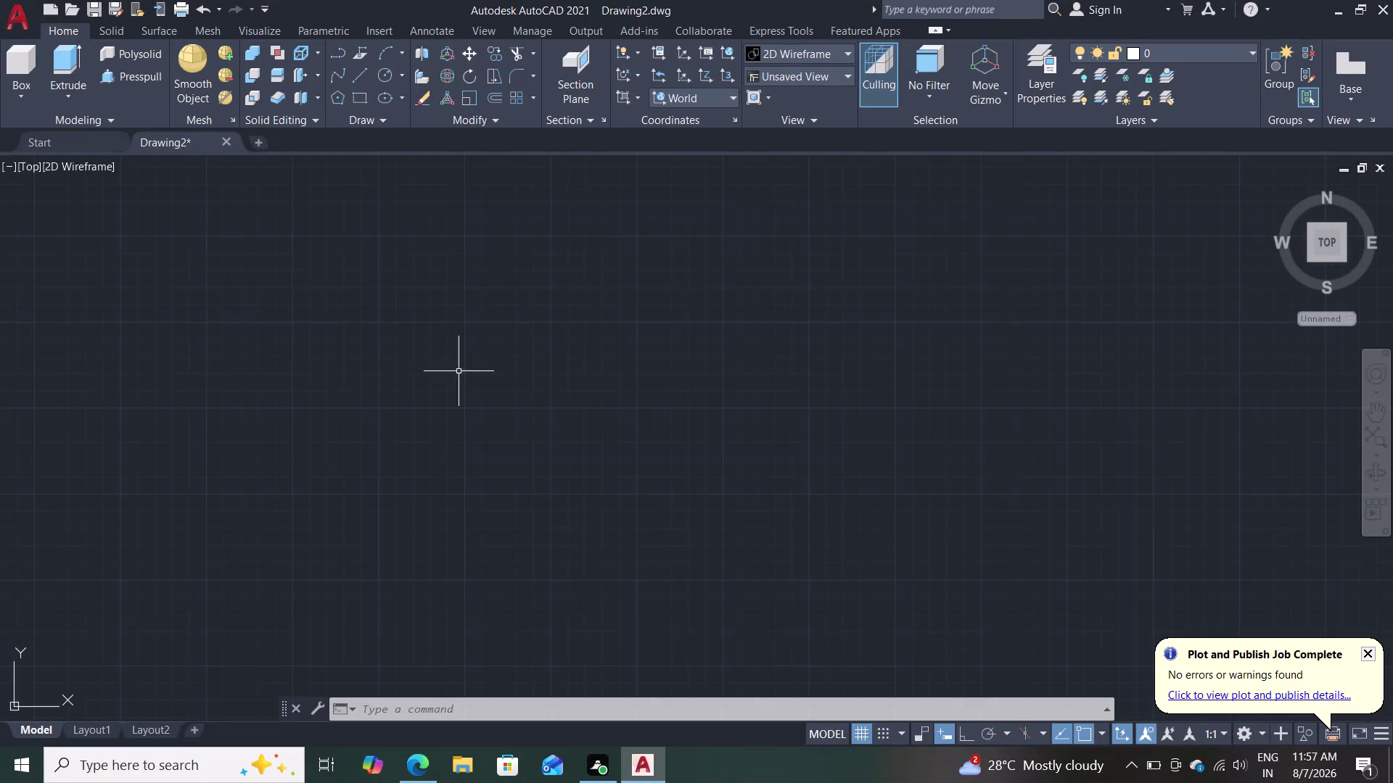
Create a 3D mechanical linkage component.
Set UCSICON so the axes icon stays in the view corner, not at the origin.
scroll(down, 3)
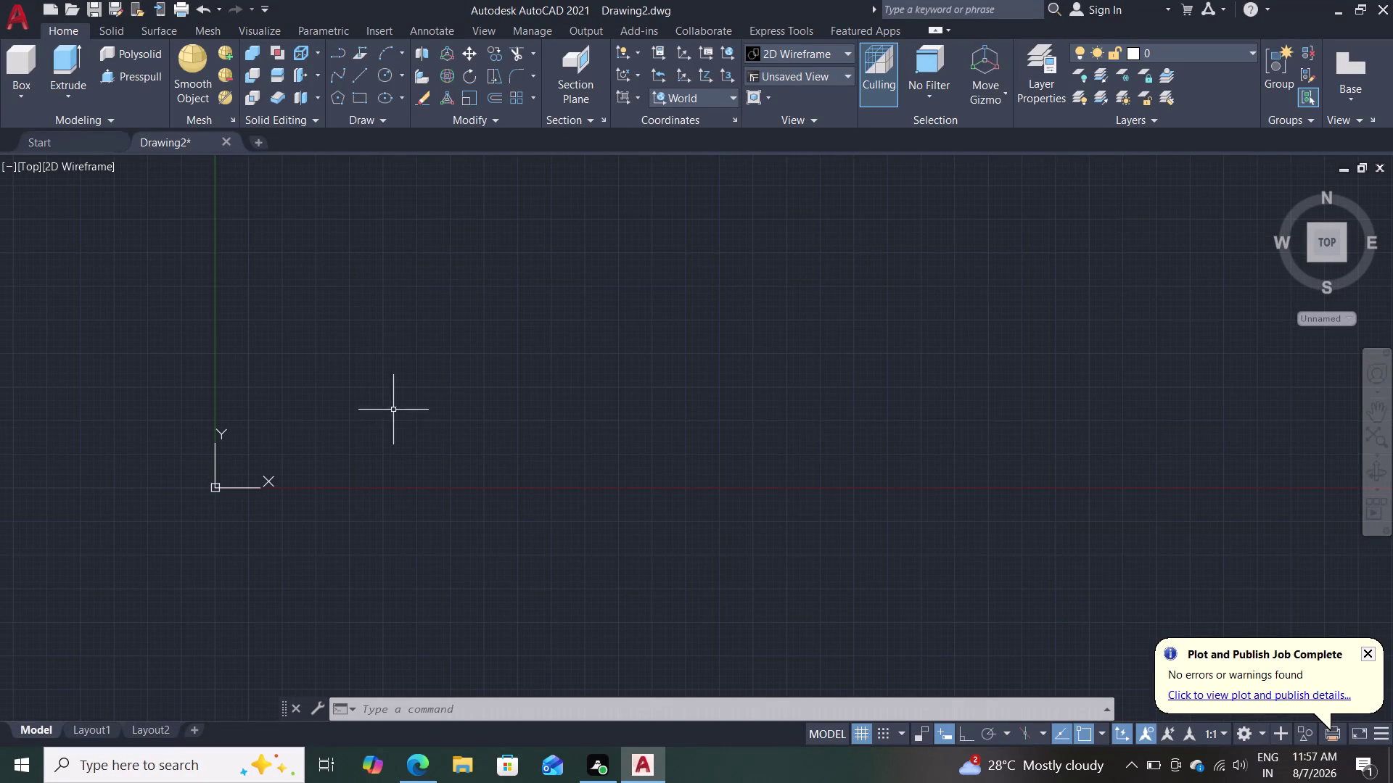
middle_drag(413, 386, 422, 427)
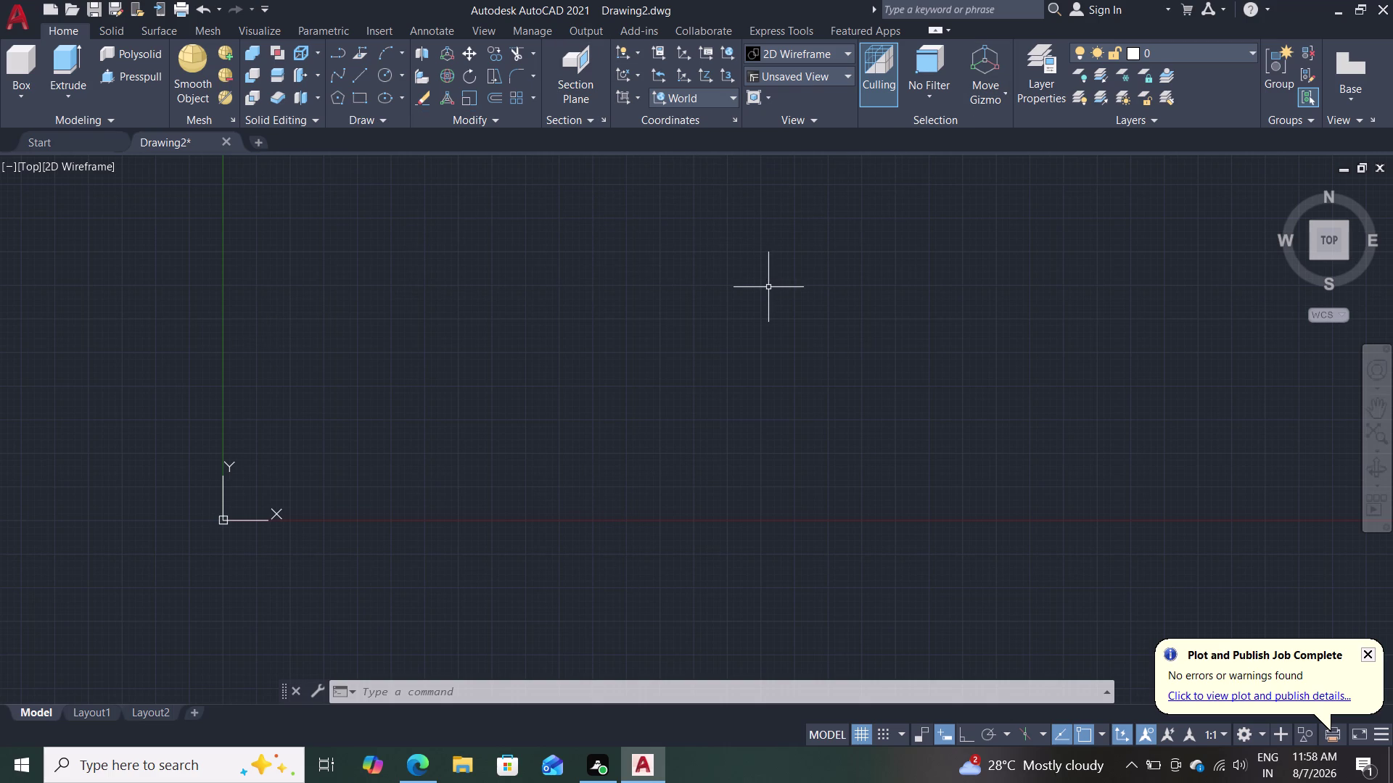
text(ucs)
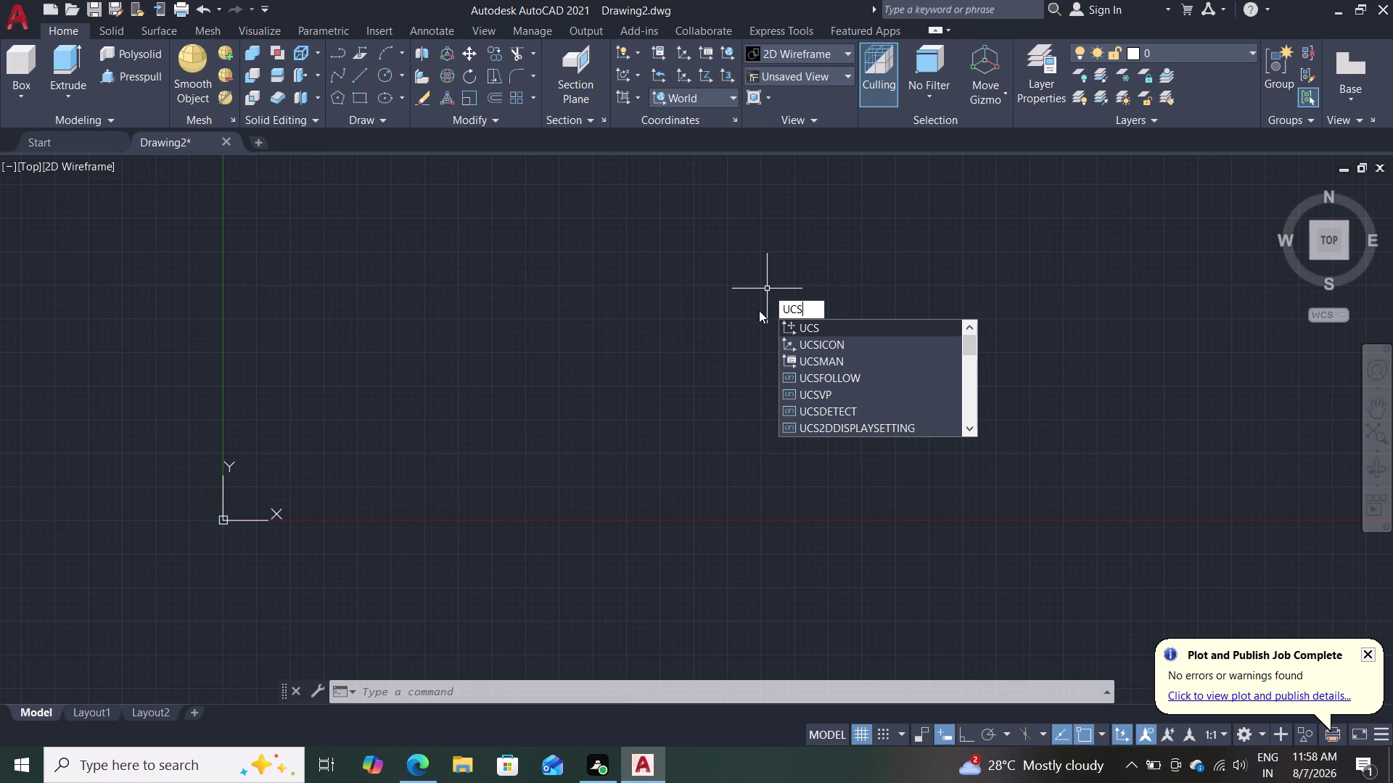
click(792, 350)
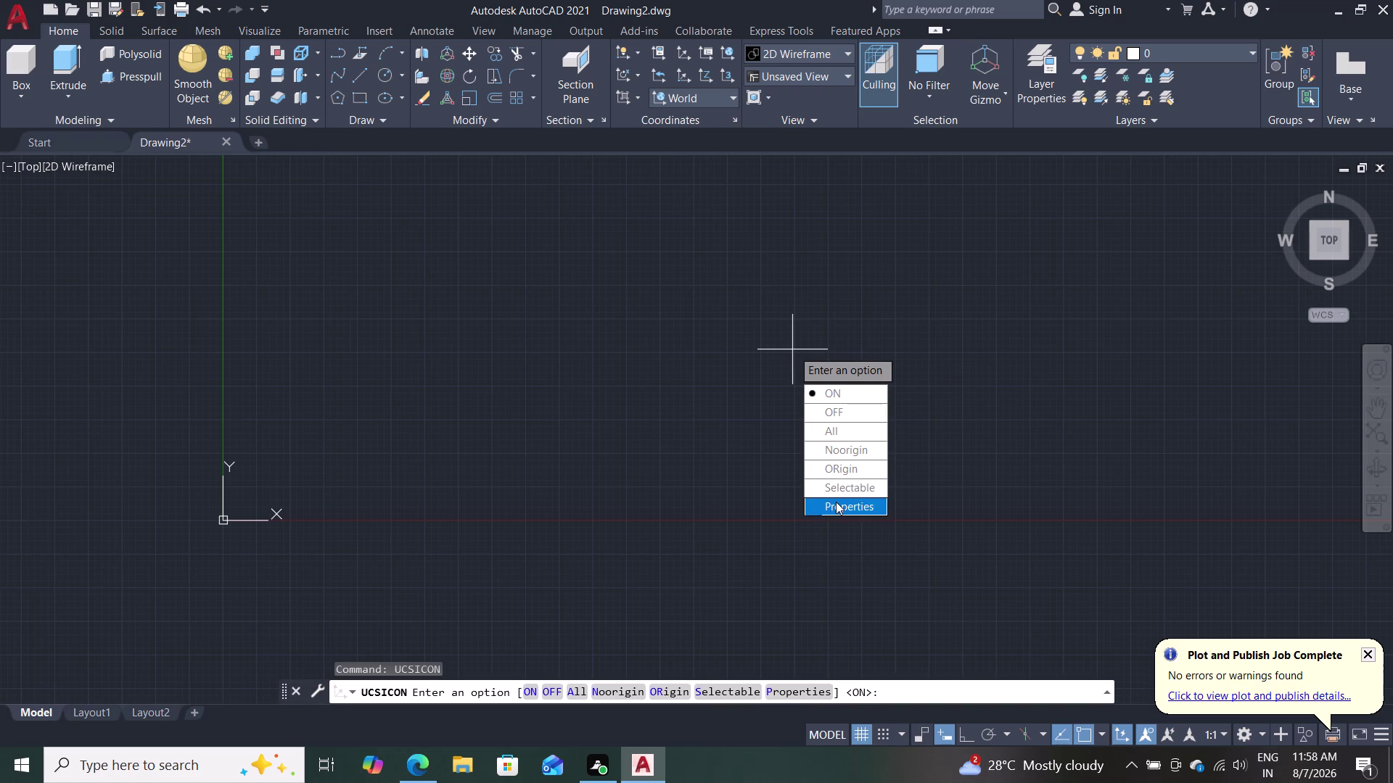
drag(863, 444, 794, 350)
scroll(down, 3)
scroll(up, 3)
Pan and zoom the empty drawing to check that the icon stays in the corner.
middle_drag(706, 324, 607, 383)
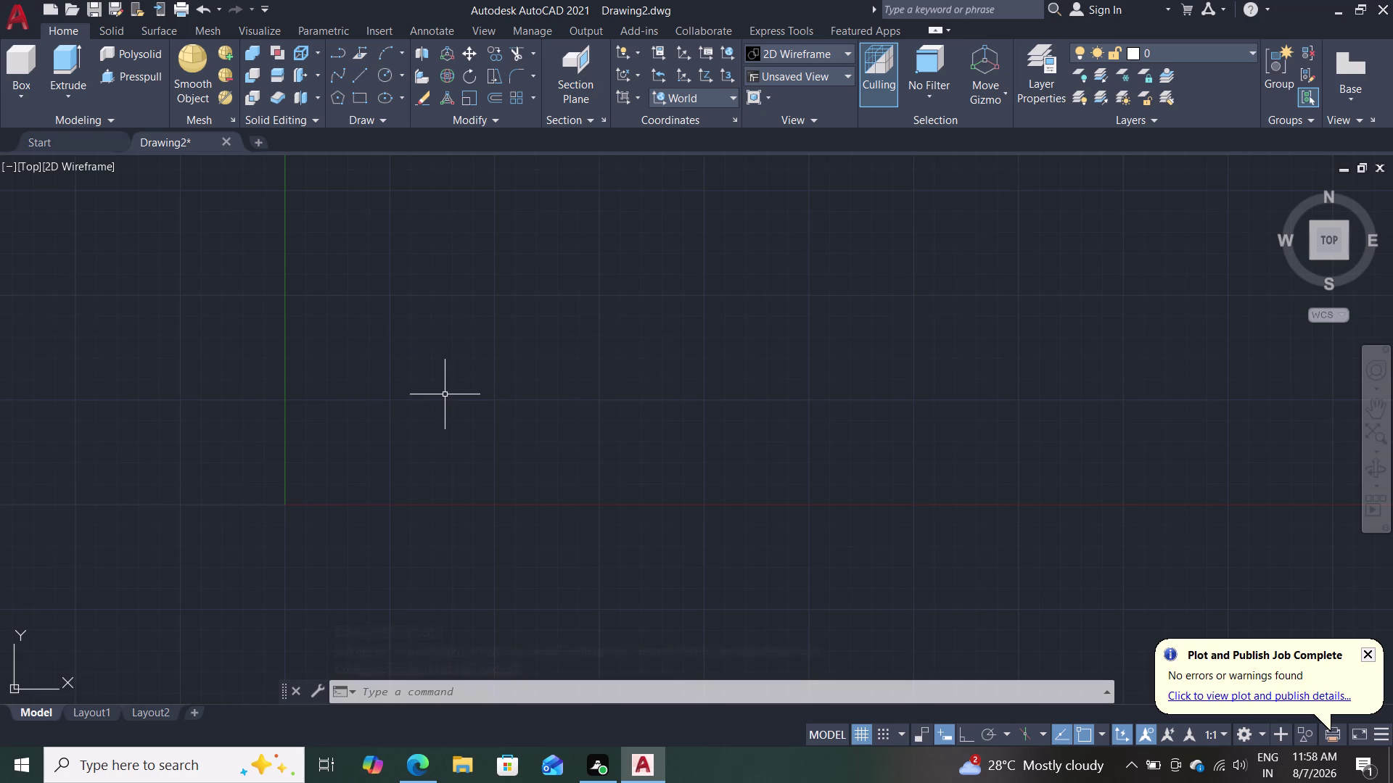
scroll(down, 3)
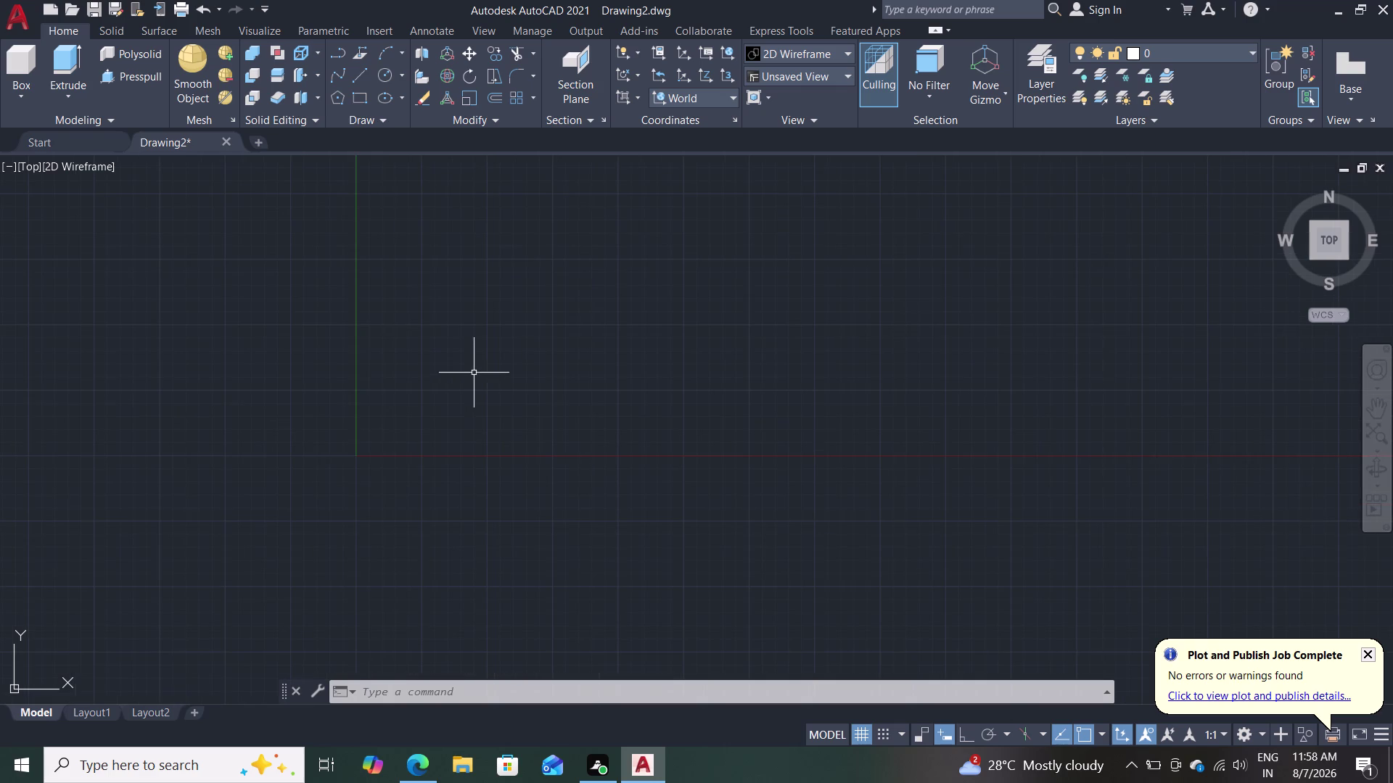
scroll(down, 3)
scroll(up, 3)
scroll(up, 3)
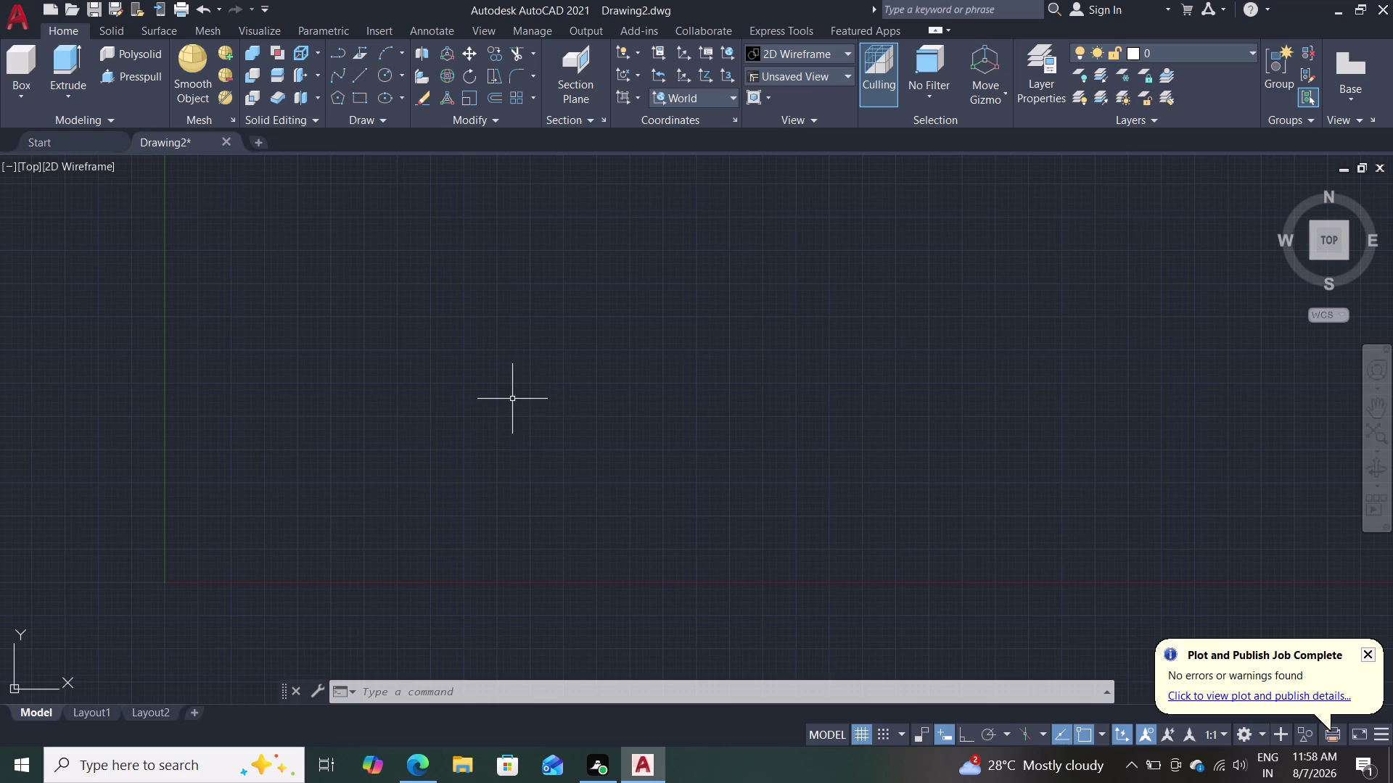
Draw a radius-30 circle centred at the picked point in the drawing.
key(c)
key(Return)
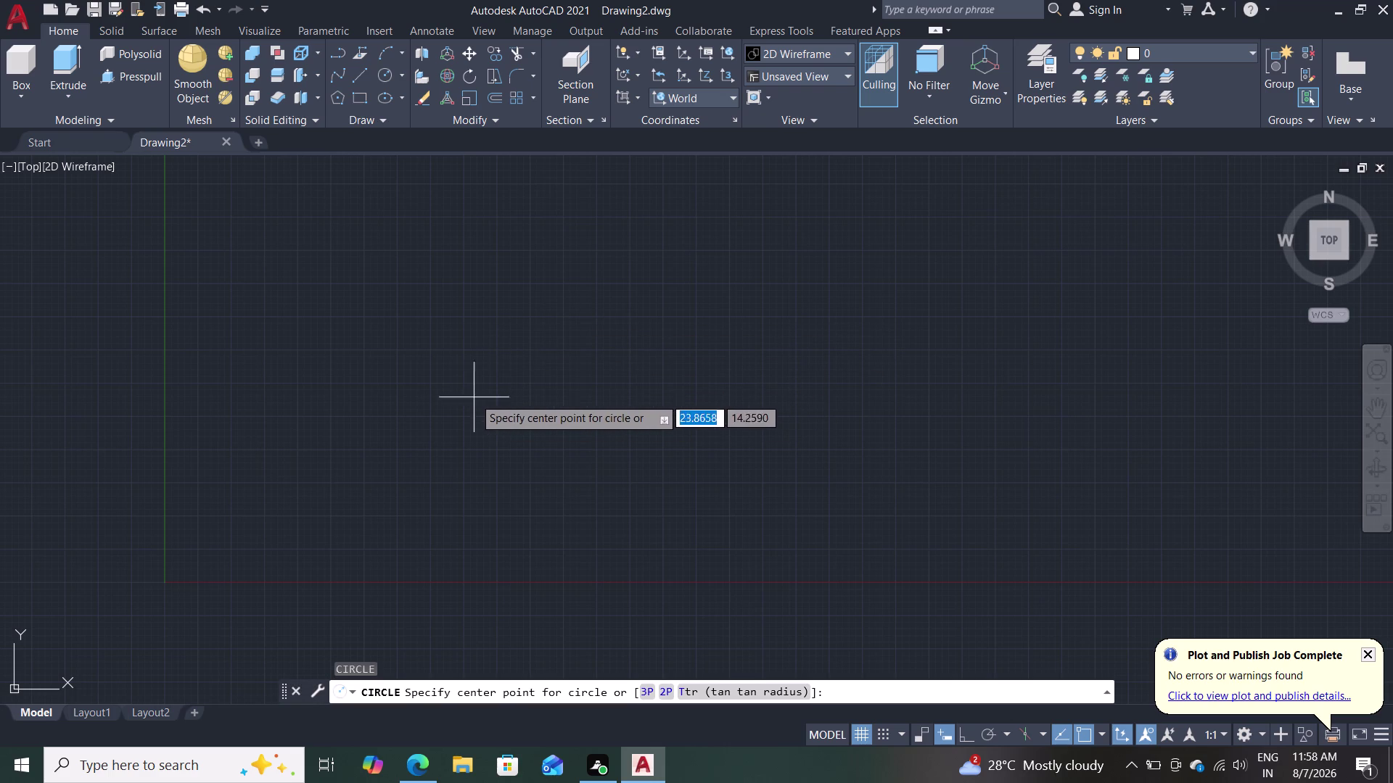
click(493, 424)
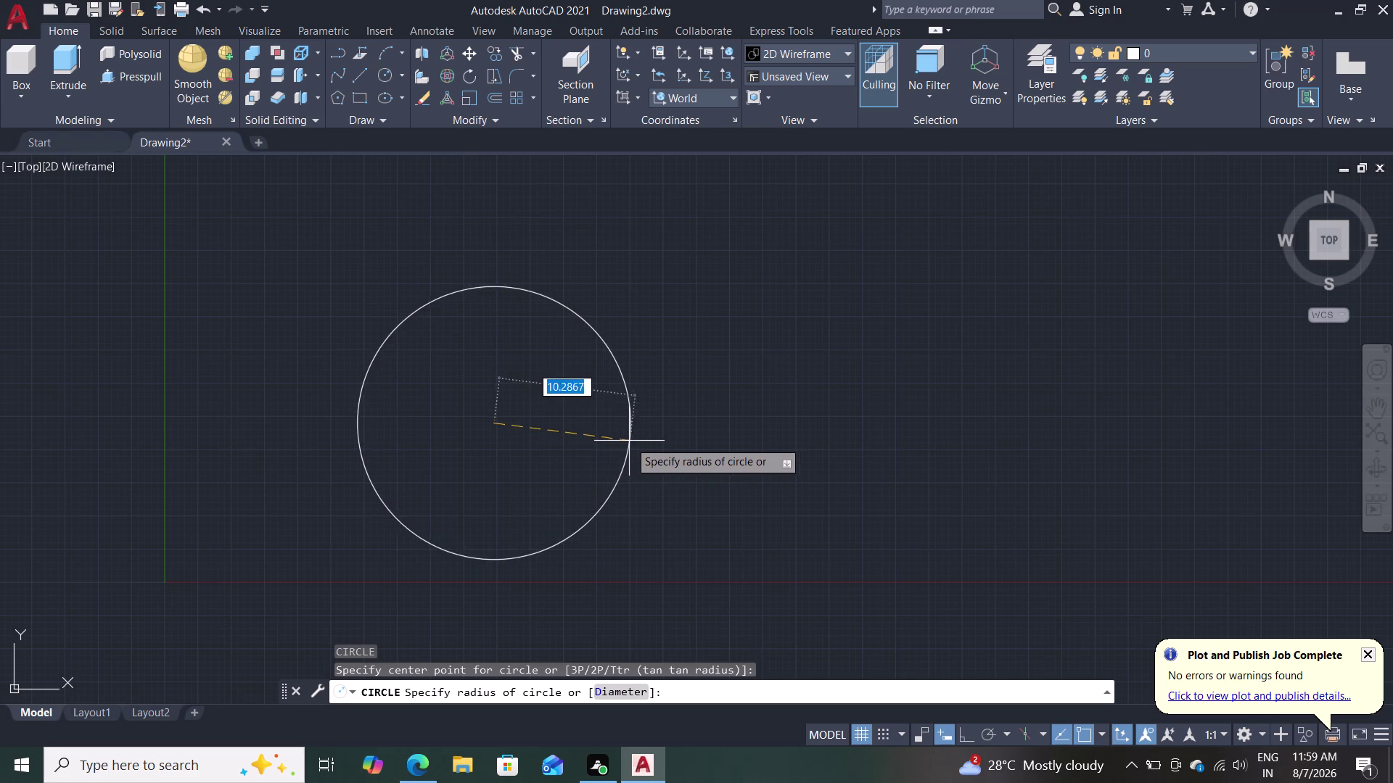
key(3)
key(0)
key(Return)
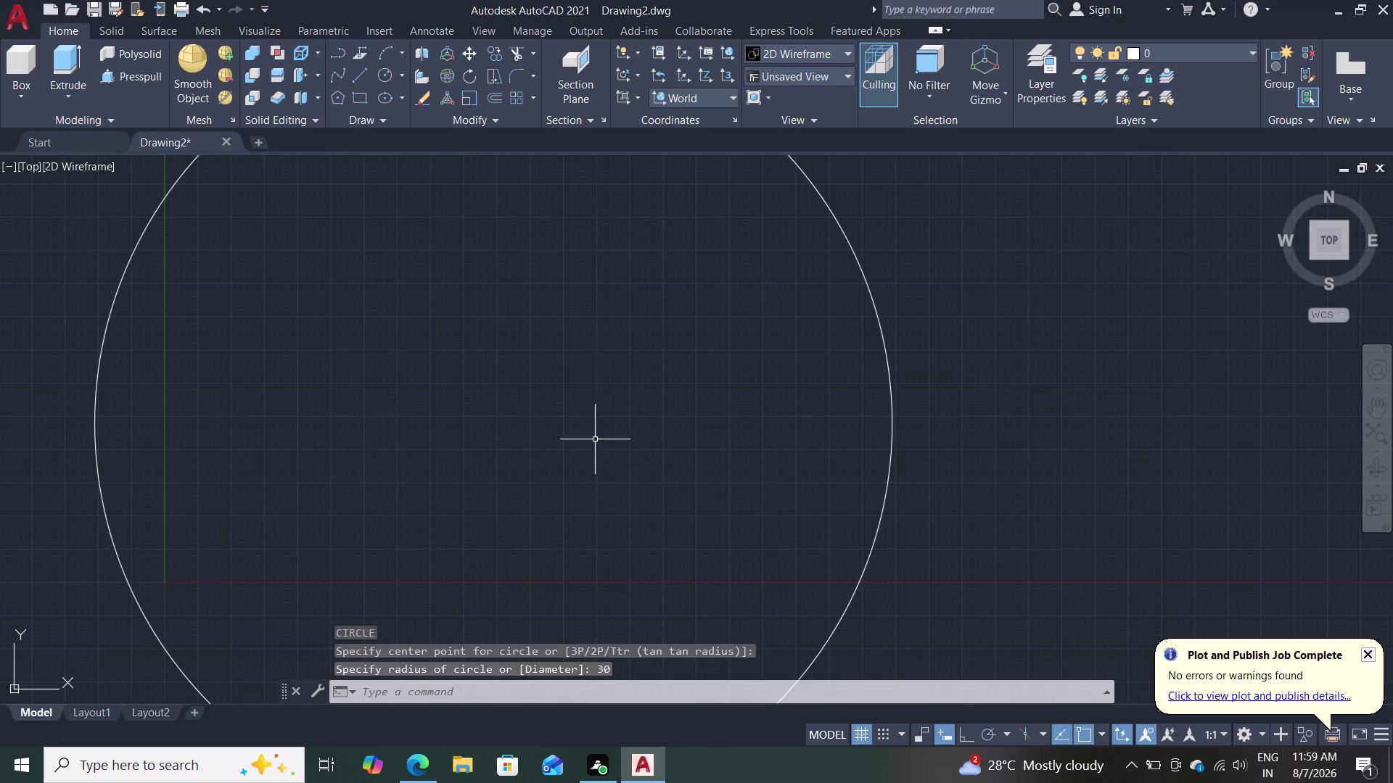
scroll(down, 3)
key(c)
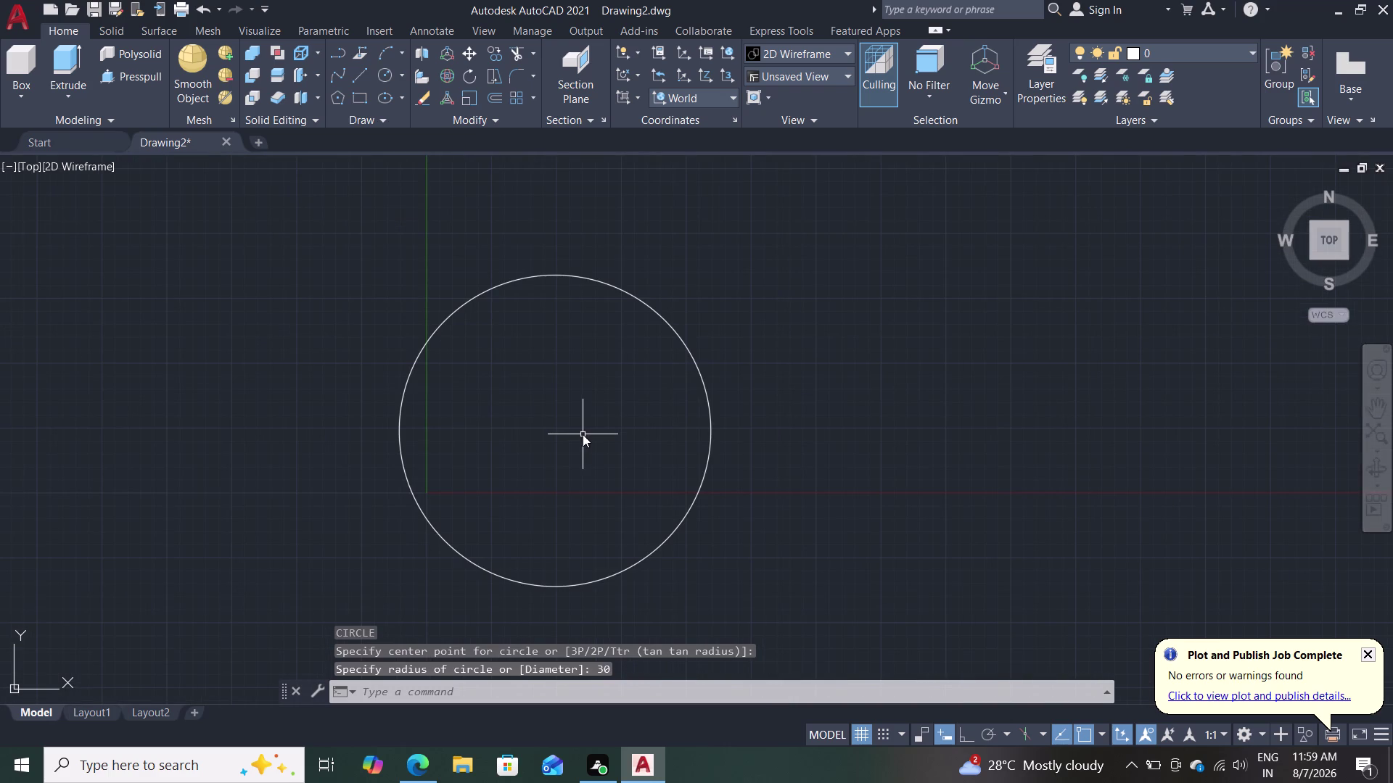
key(Return)
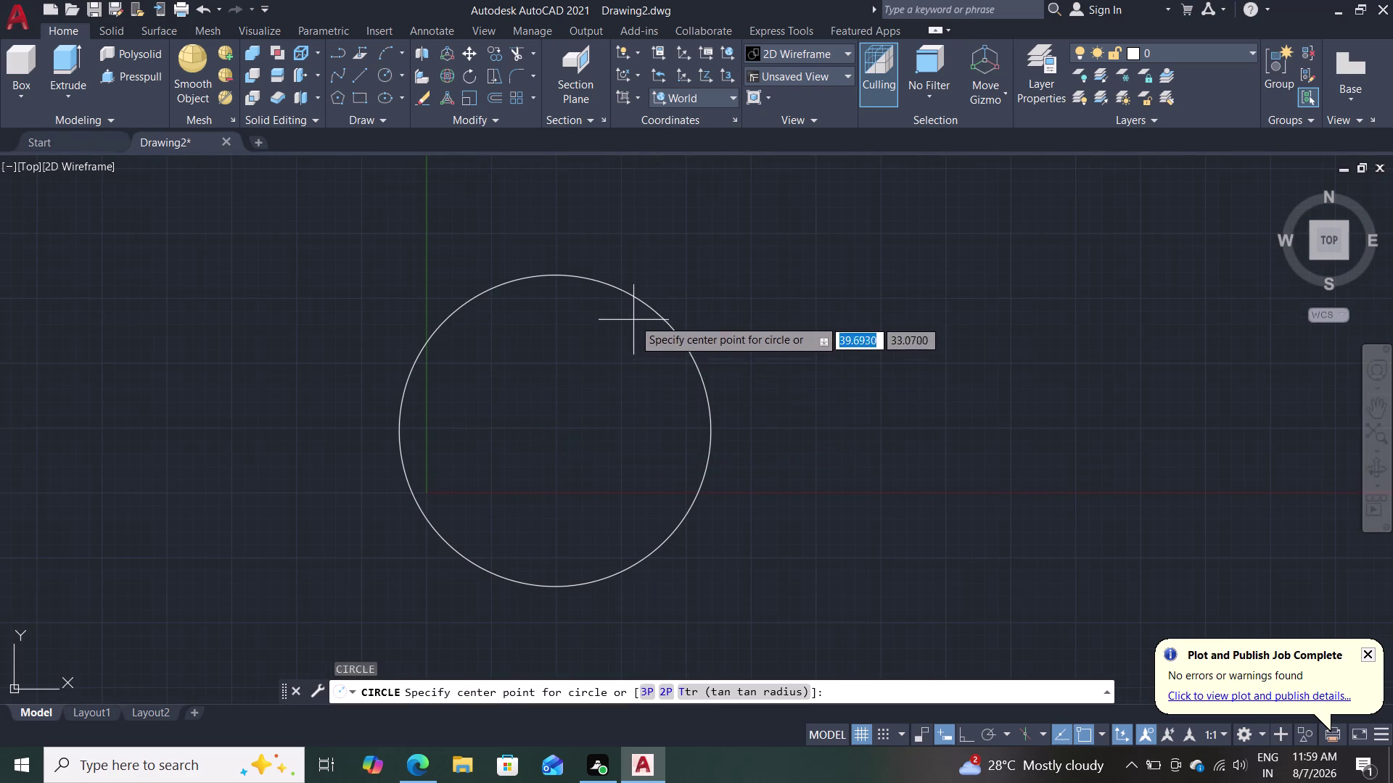
Place a radius-14 circle centred on the radius-30 circle's centre.
click(553, 427)
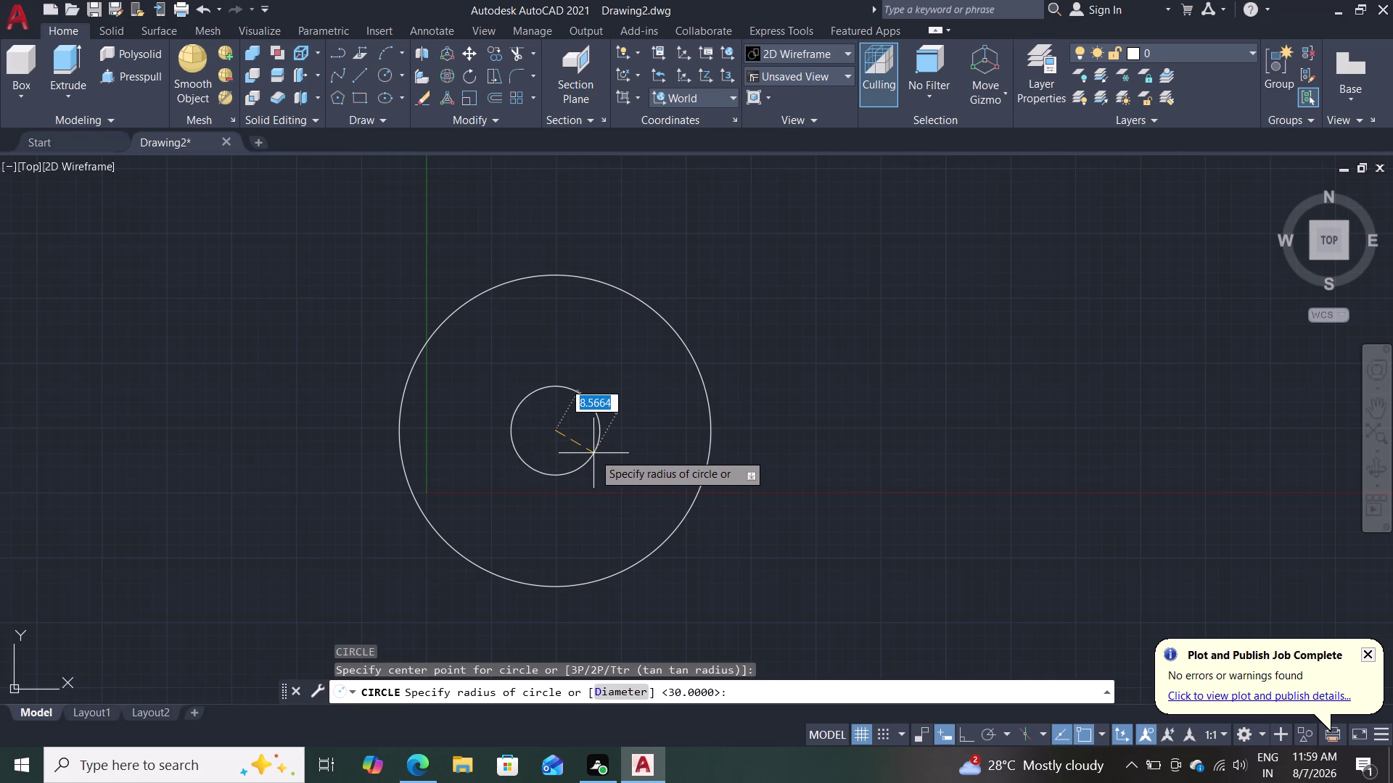
key(1)
key(4)
key(Return)
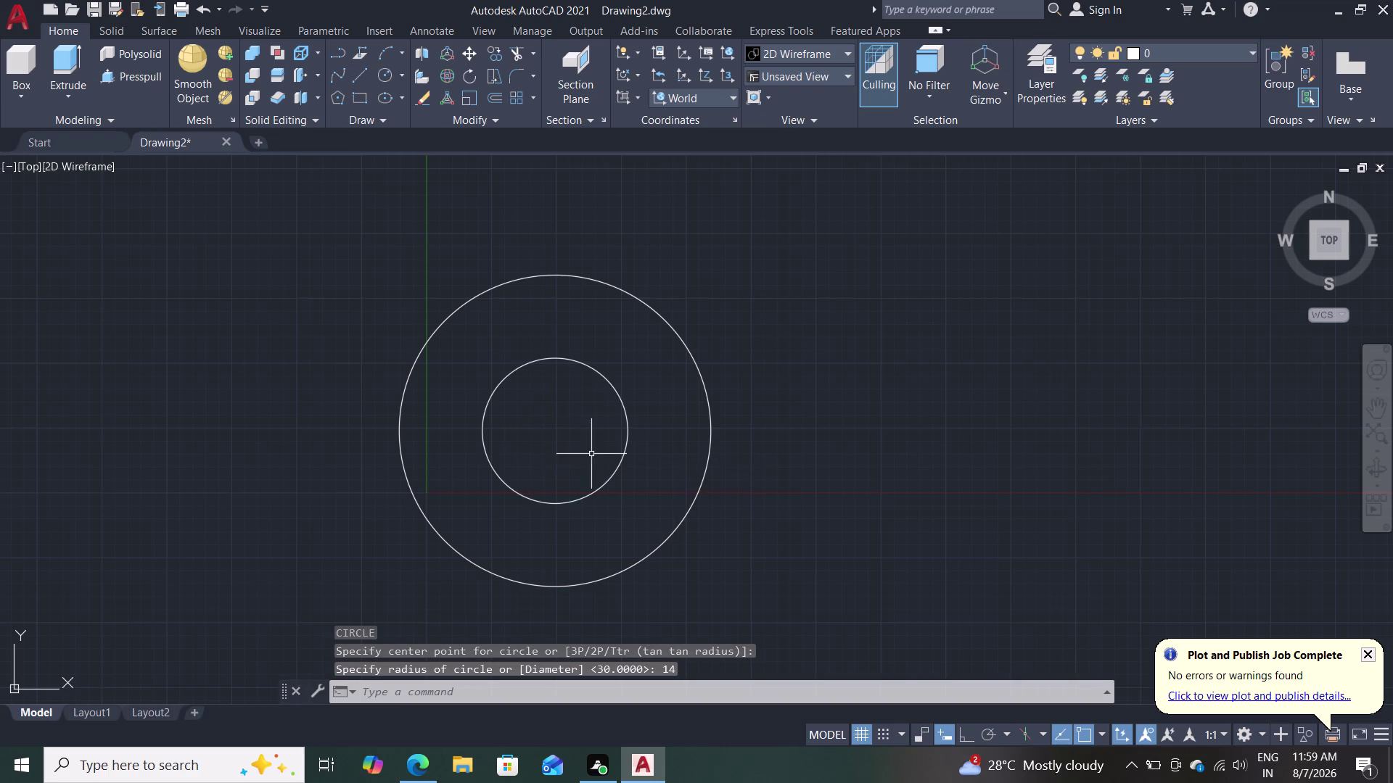
scroll(down, 3)
scroll(up, 3)
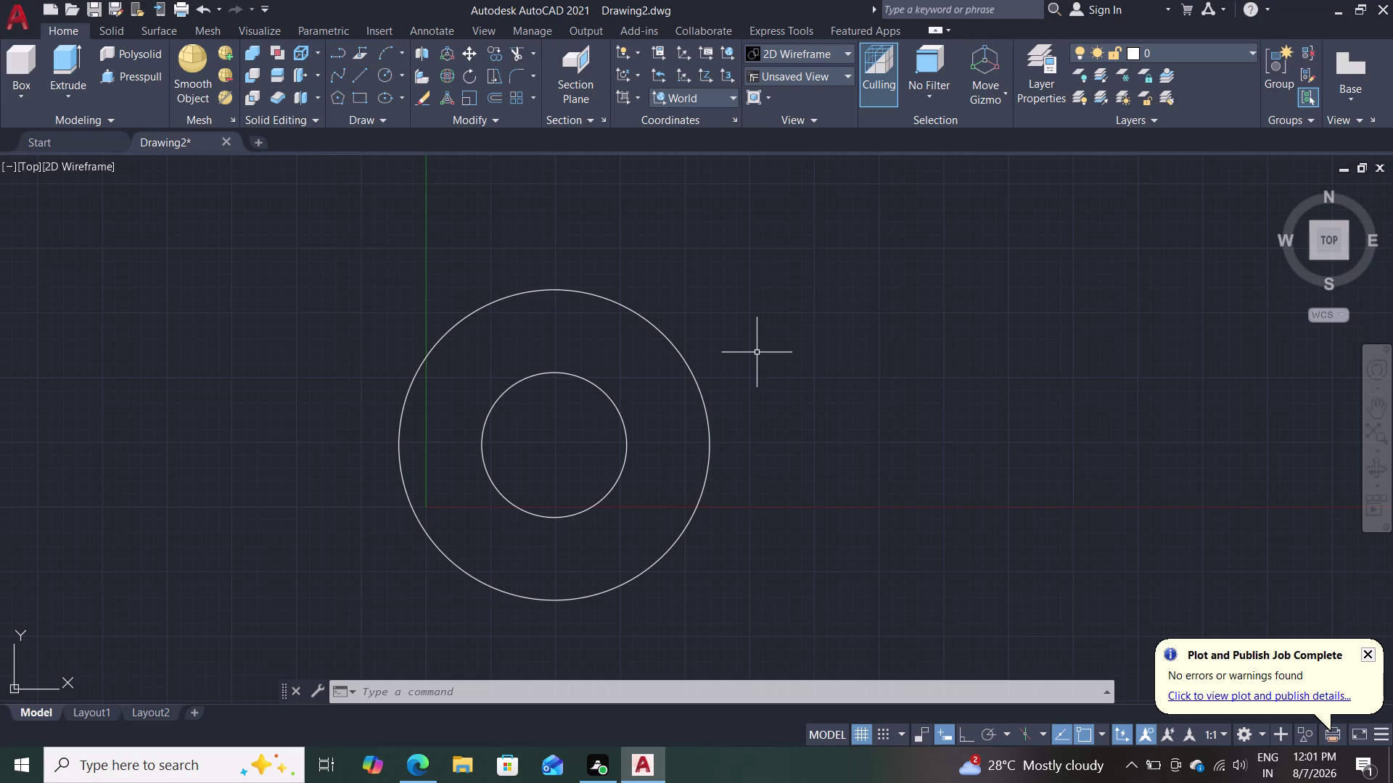
Draw a line from the shared centre to the outer circle's left quadrant.
key(l)
key(Return)
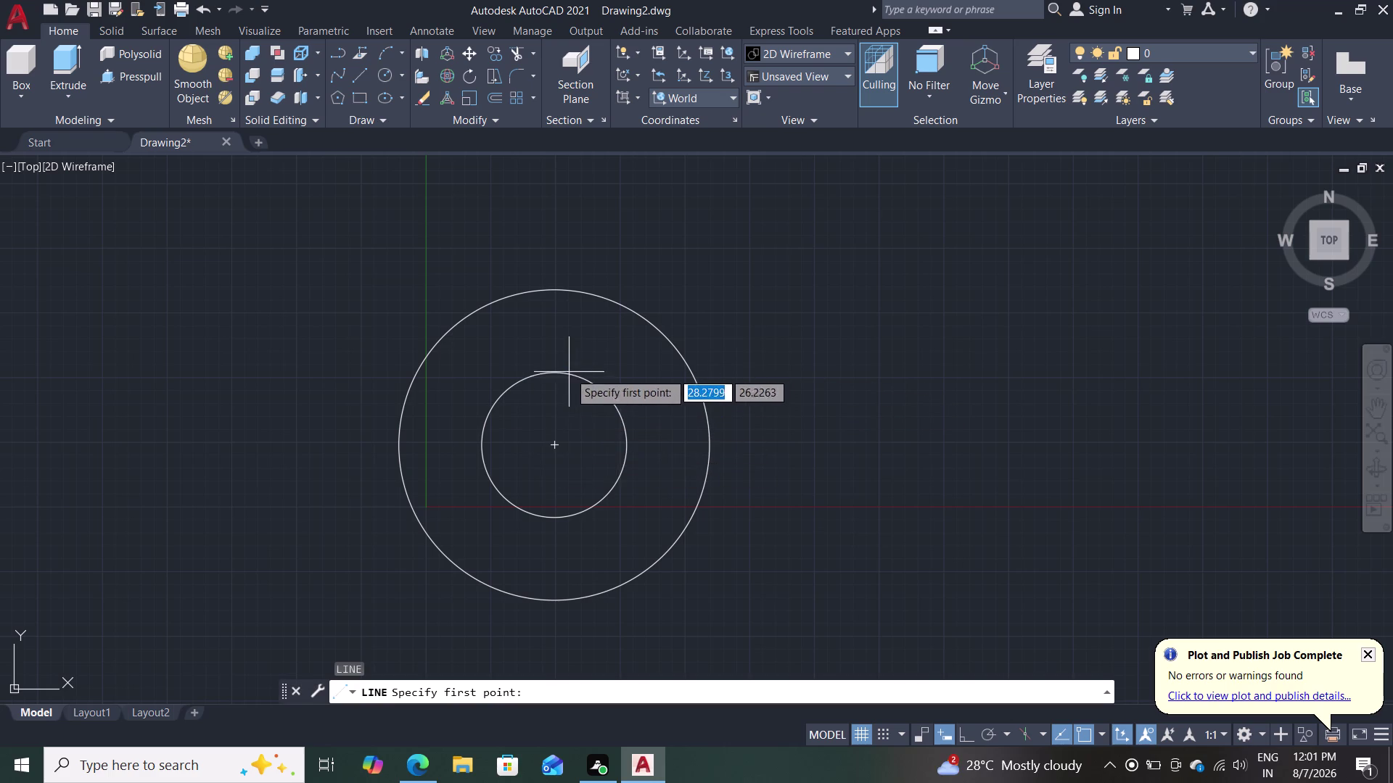
click(553, 445)
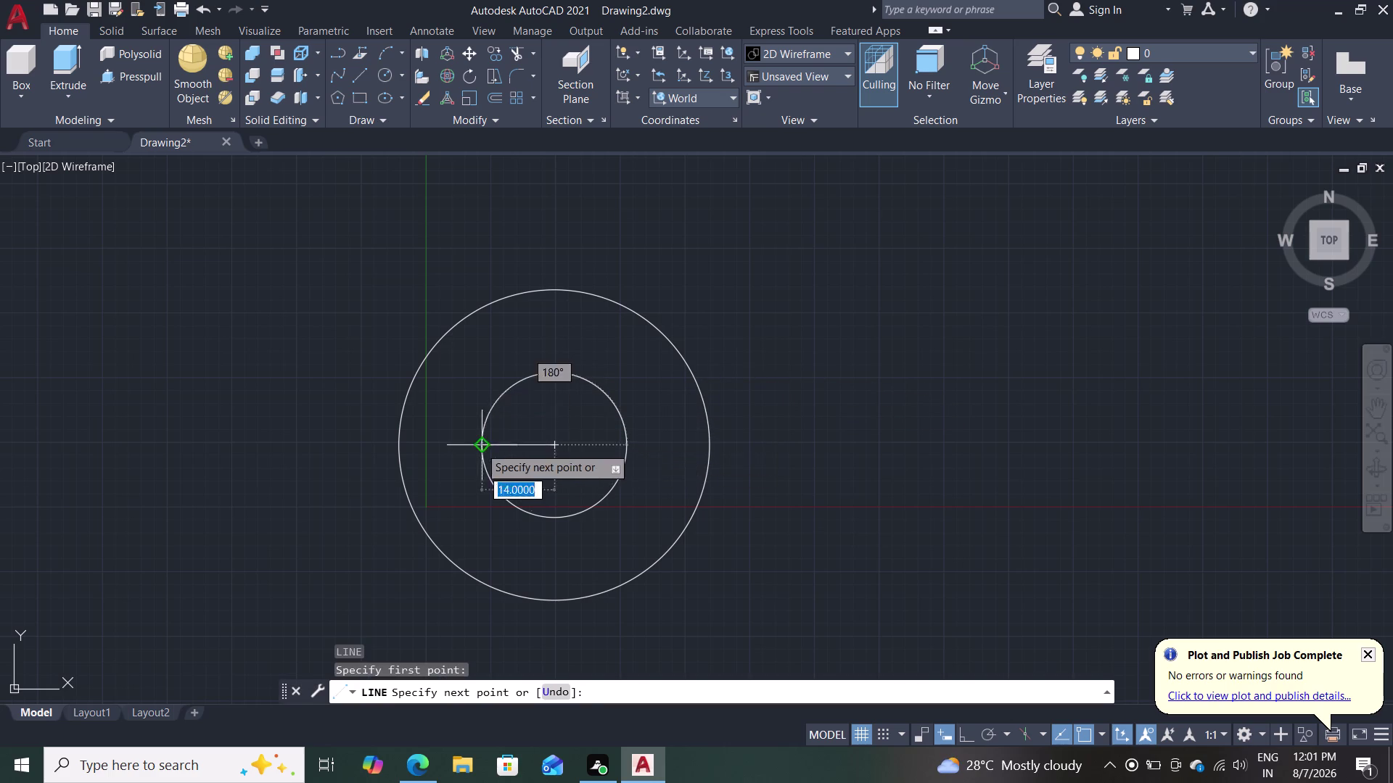
click(394, 448)
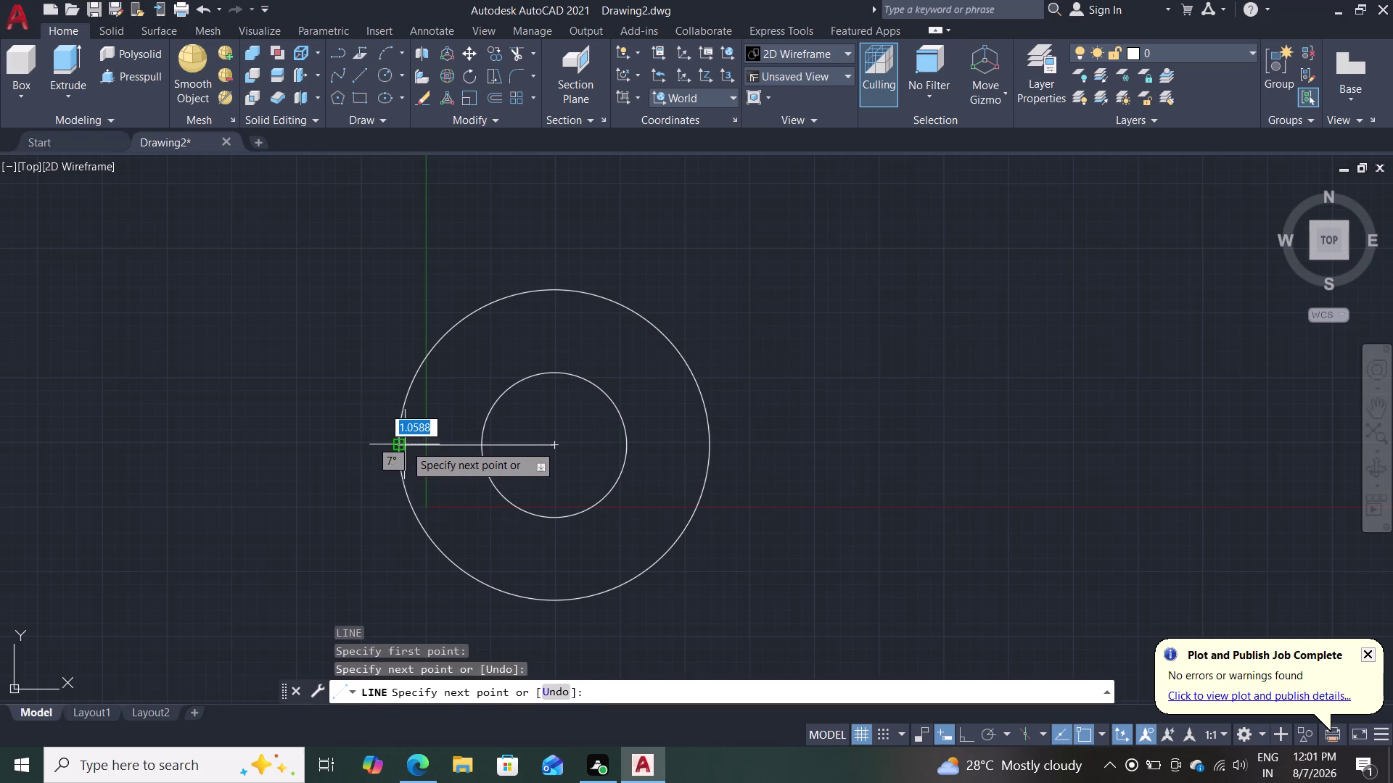
key(Escape)
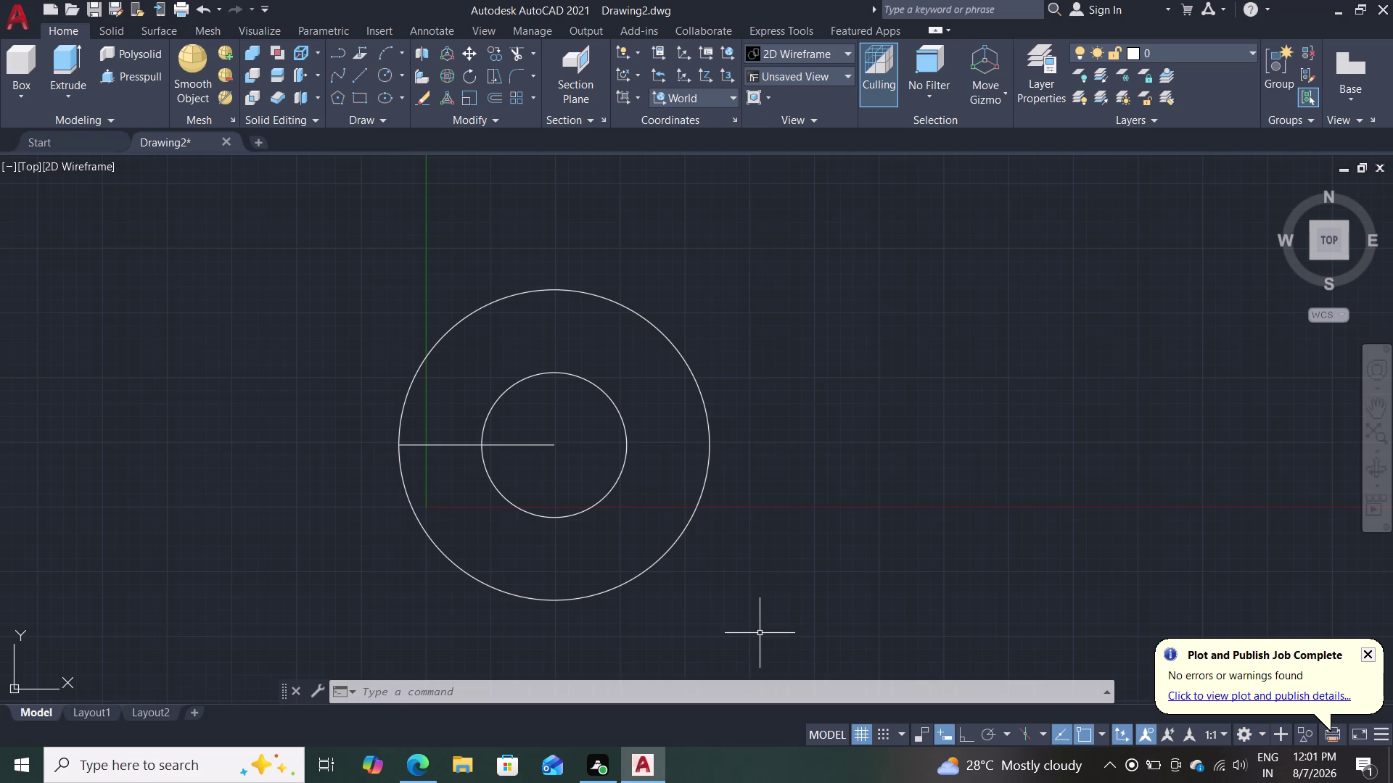
Set the OFFSET distance to 1.5, after cancelling a first try at 1.
key(o)
key(Return)
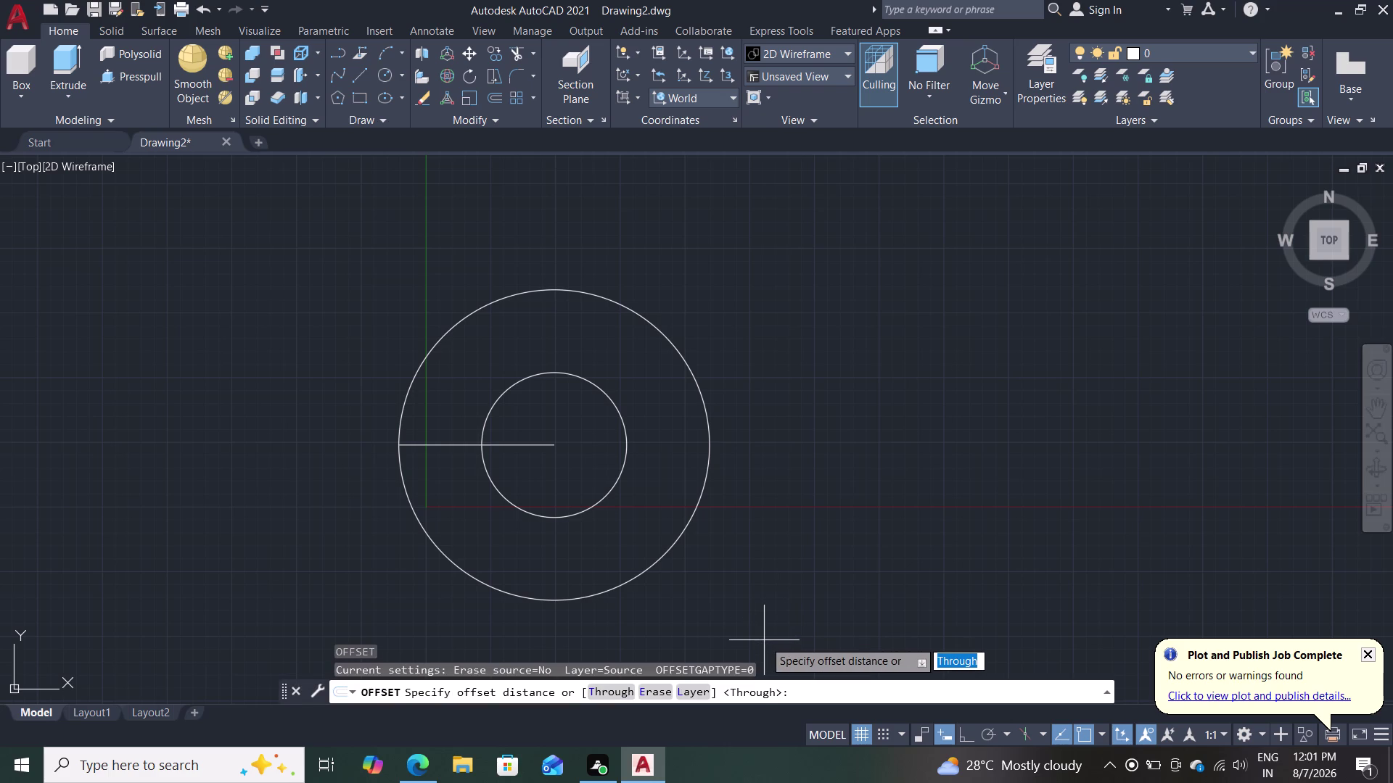
key(1)
key(Return)
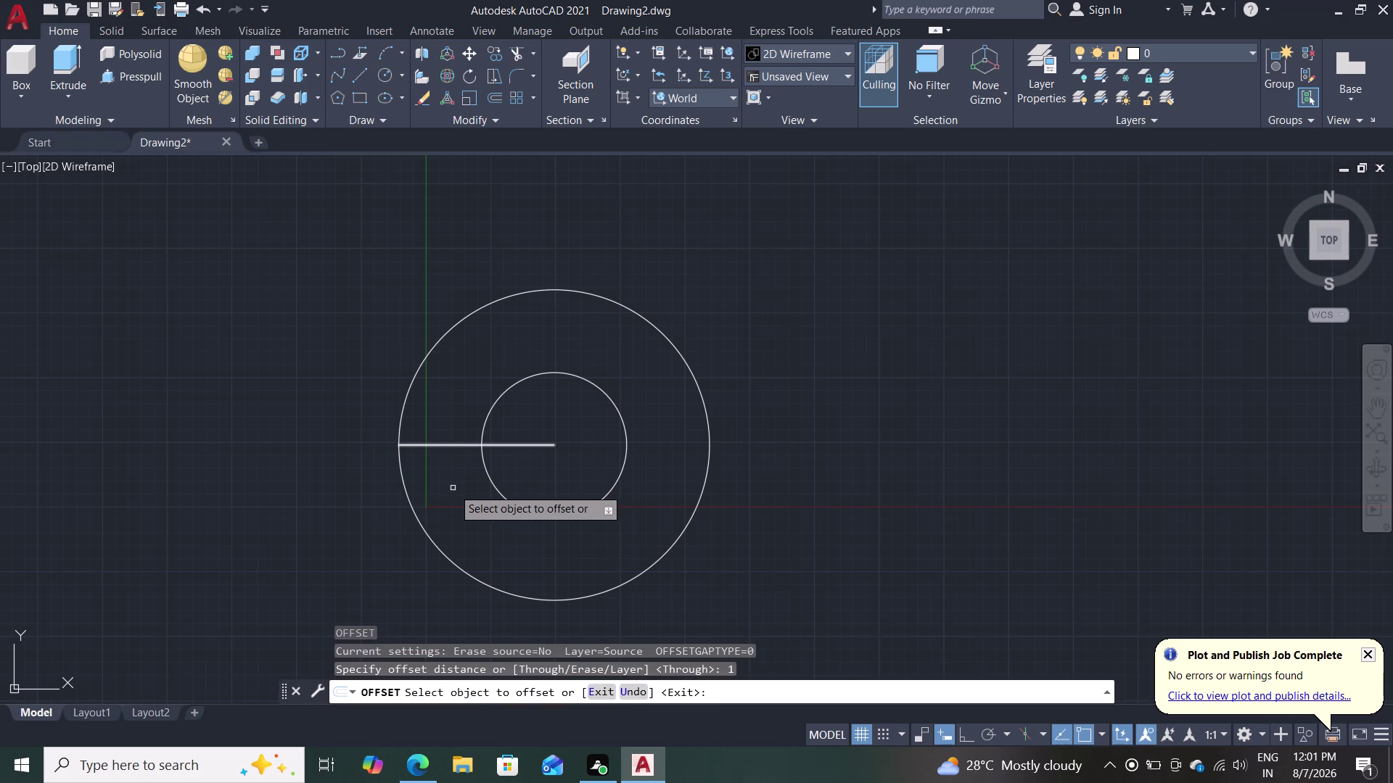
key(Escape)
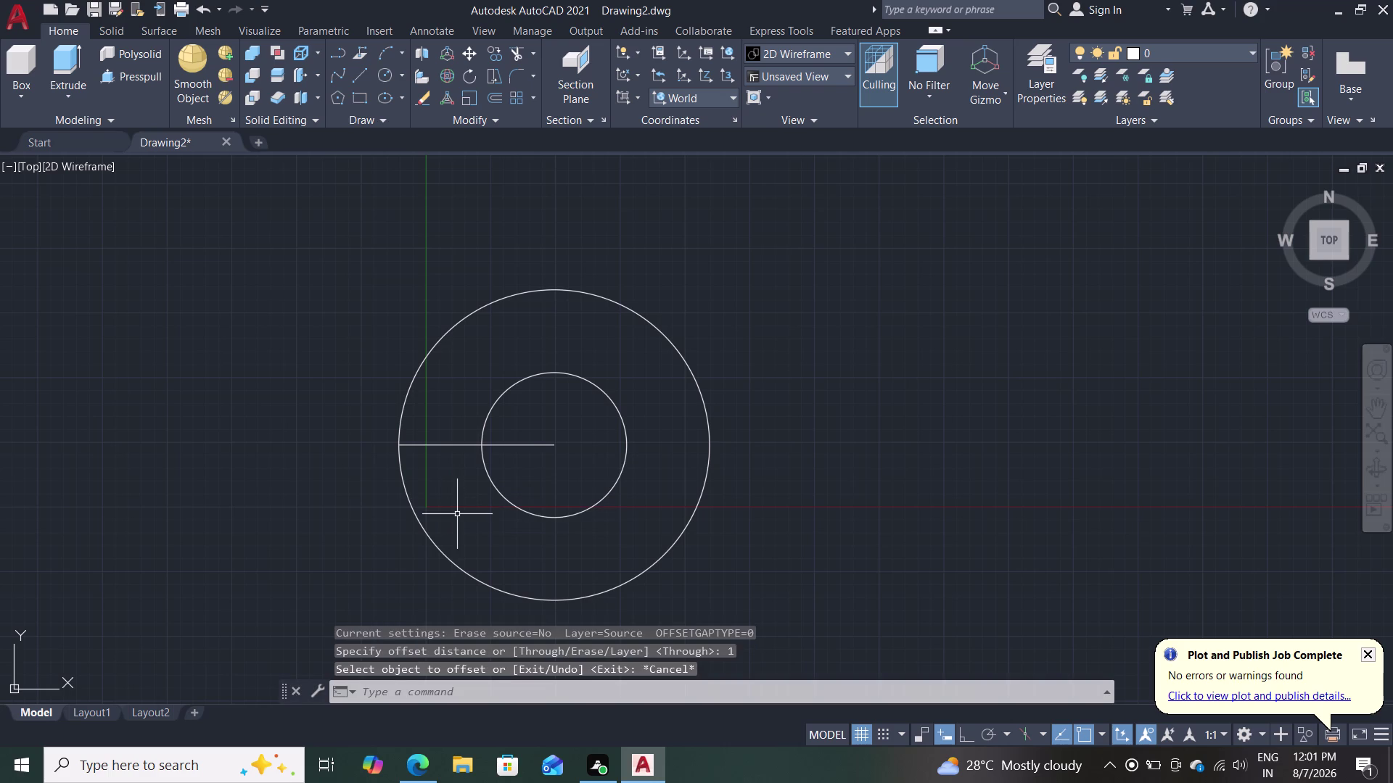
key(o)
key(Return)
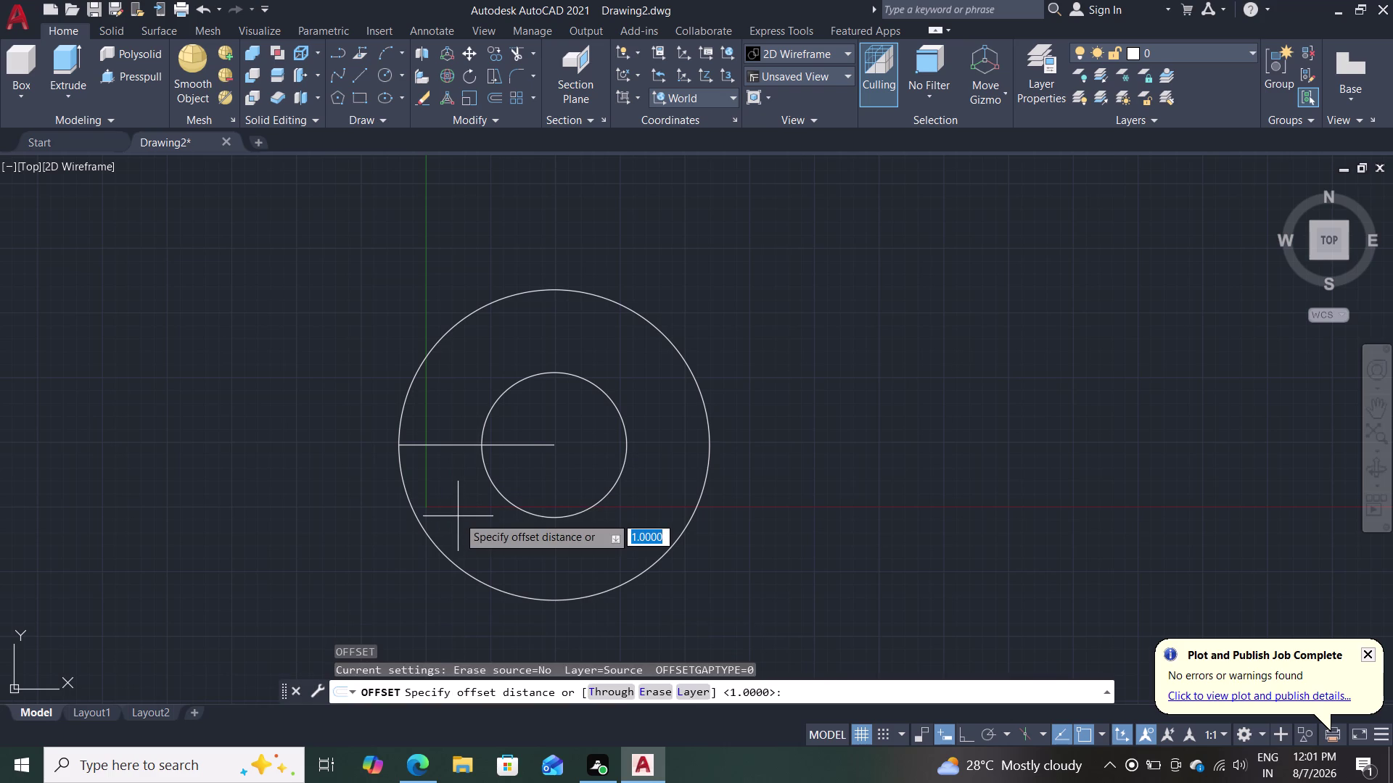
text(1.5)
key(Return)
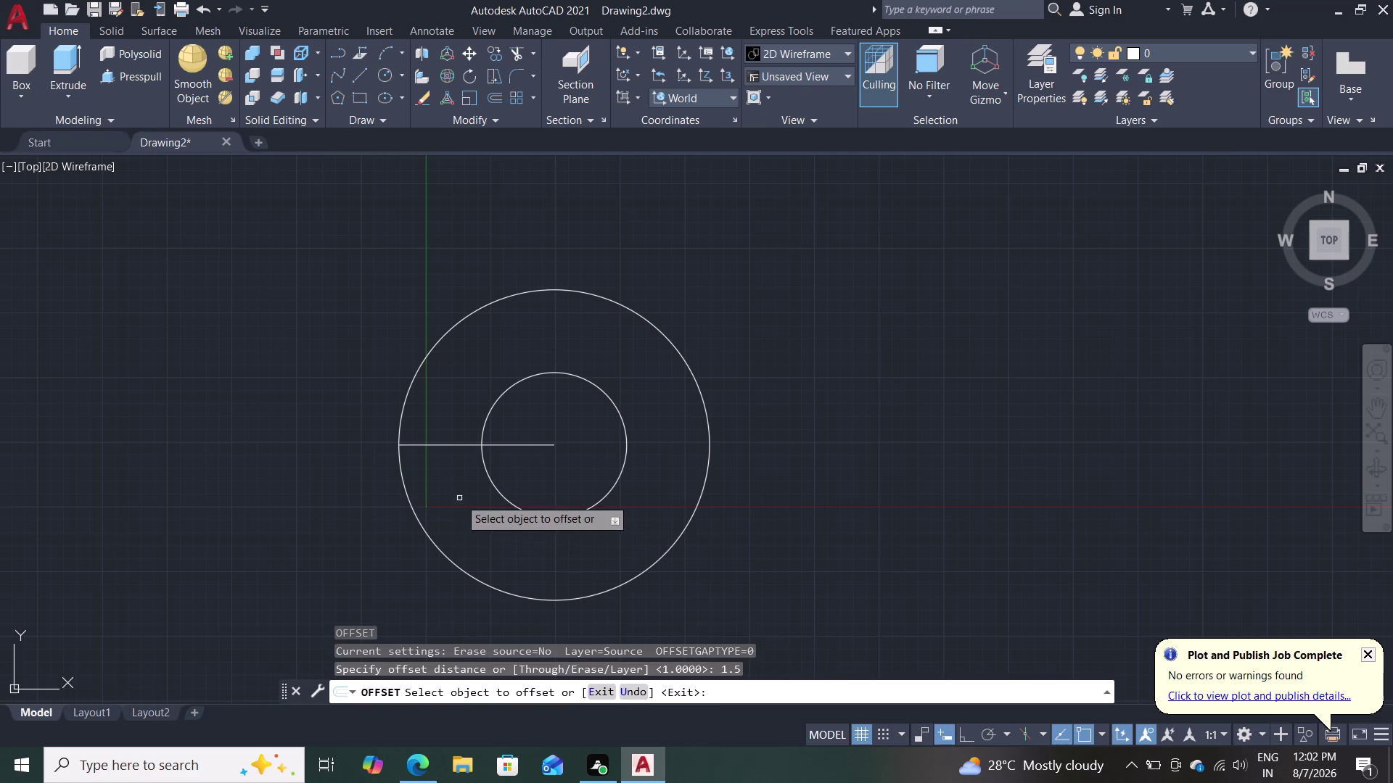
Offset the radial line 1.5 above it and 1.5 below it.
double_click(463, 447)
click(467, 413)
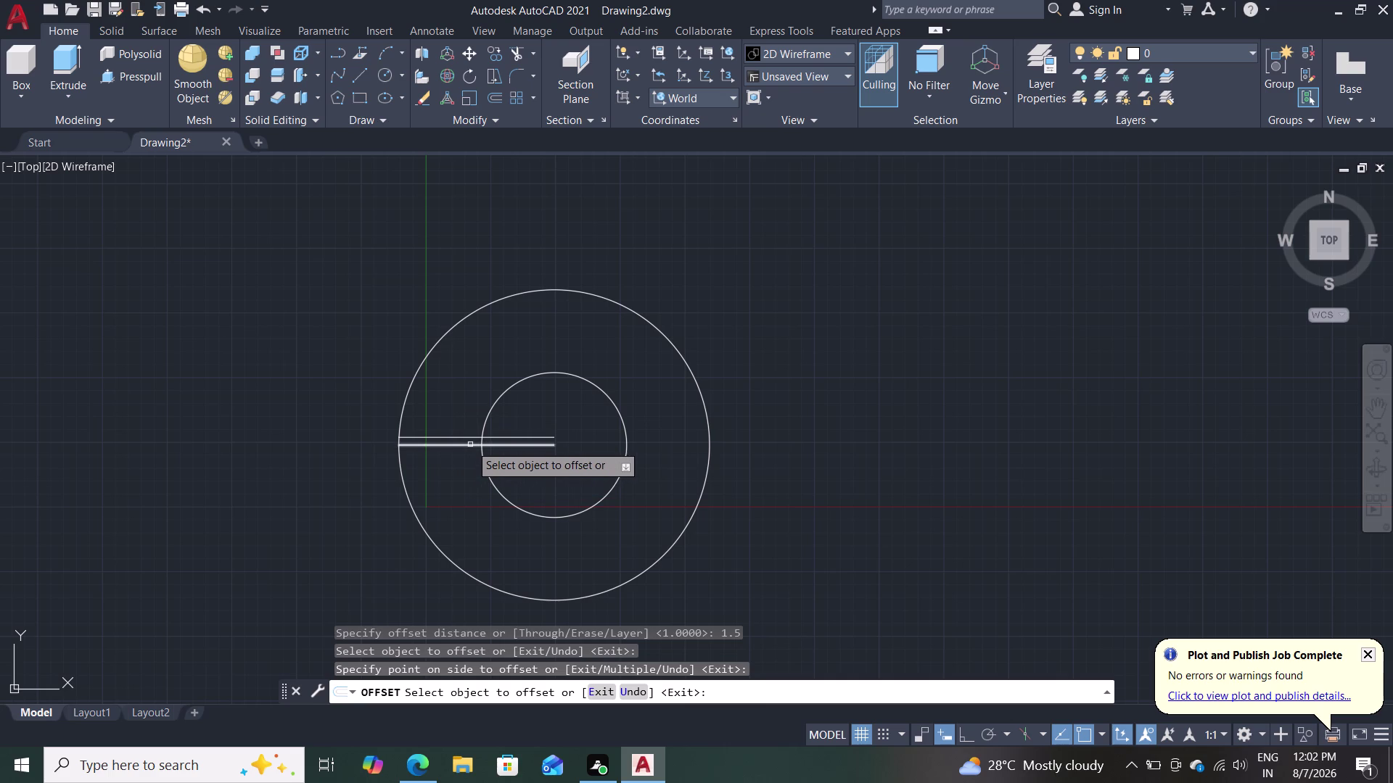
click(470, 445)
click(449, 480)
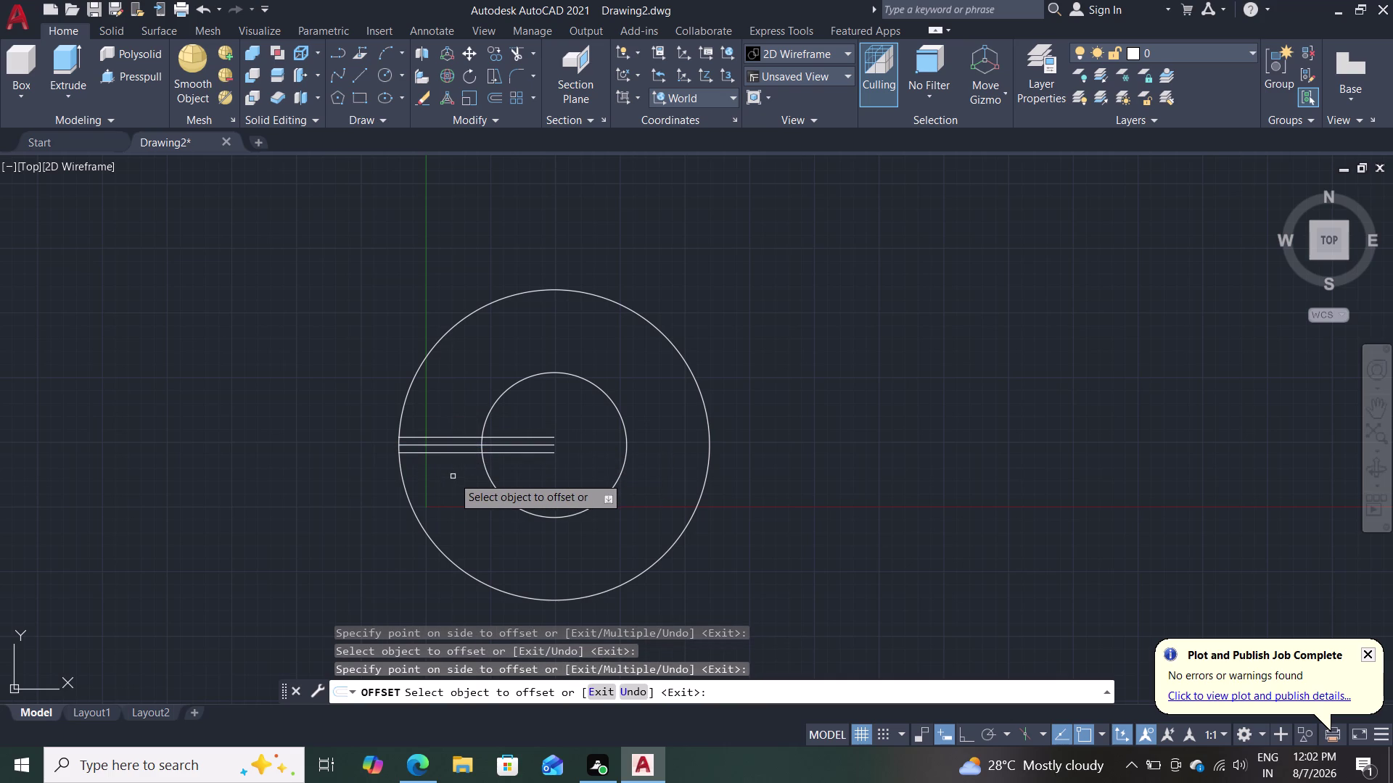
key(Escape)
Trim the line ends inside the inner circle with a fence across them.
key(t)
key(r)
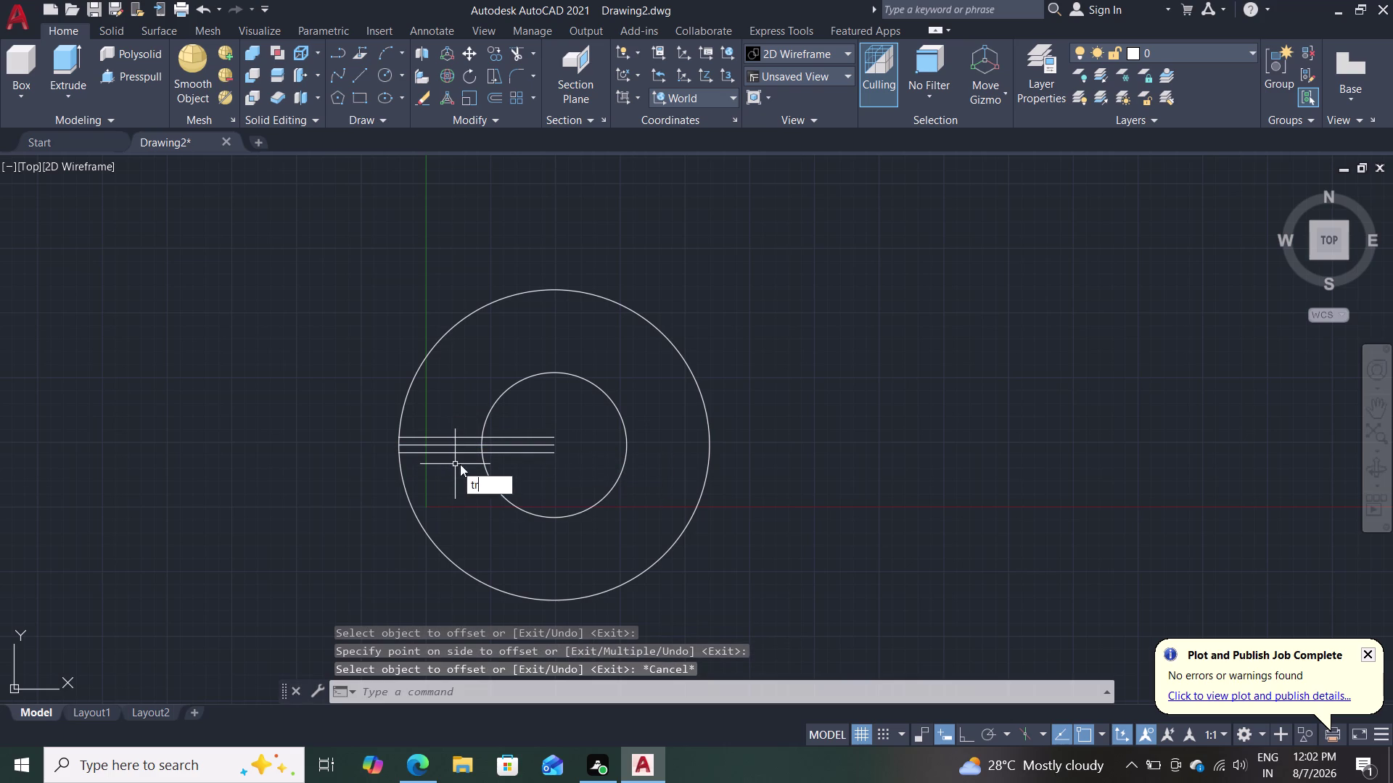
key(Return)
click(533, 421)
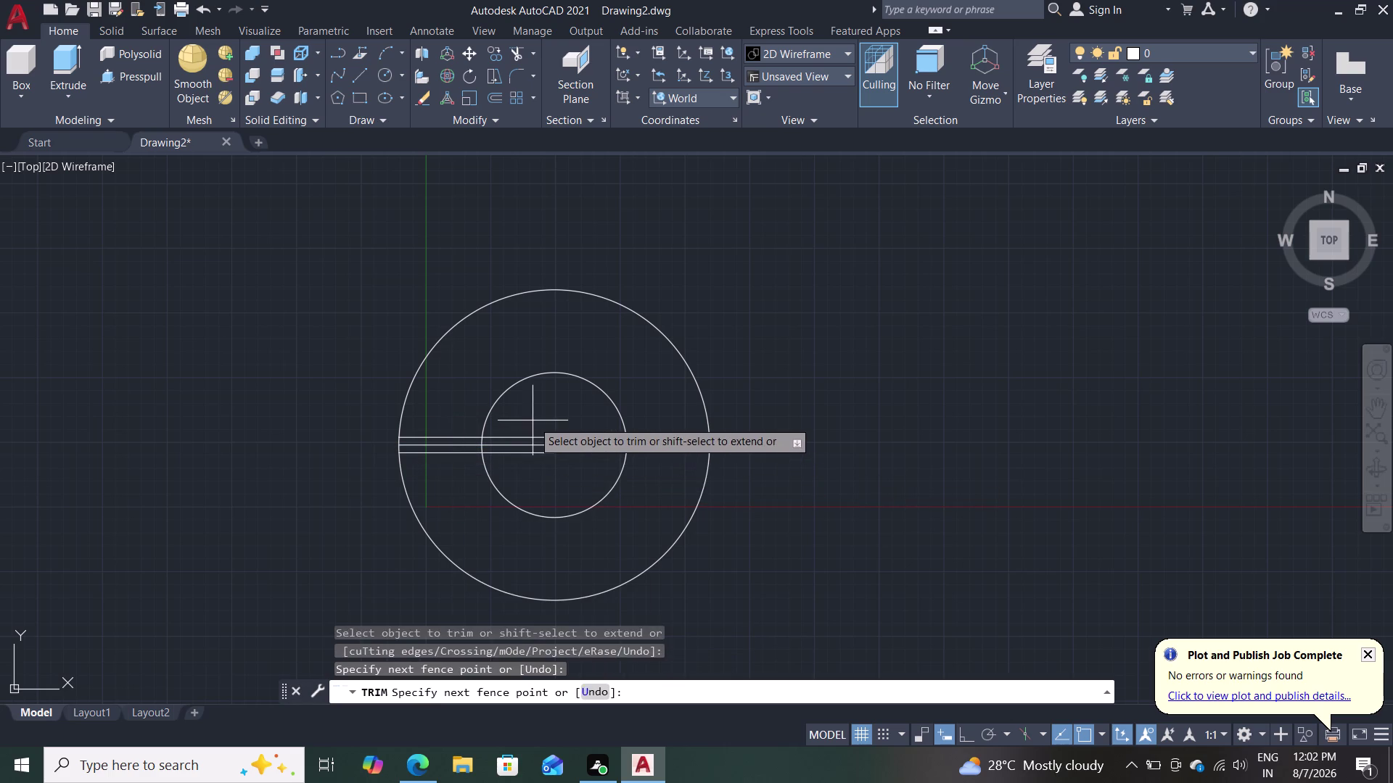
click(531, 470)
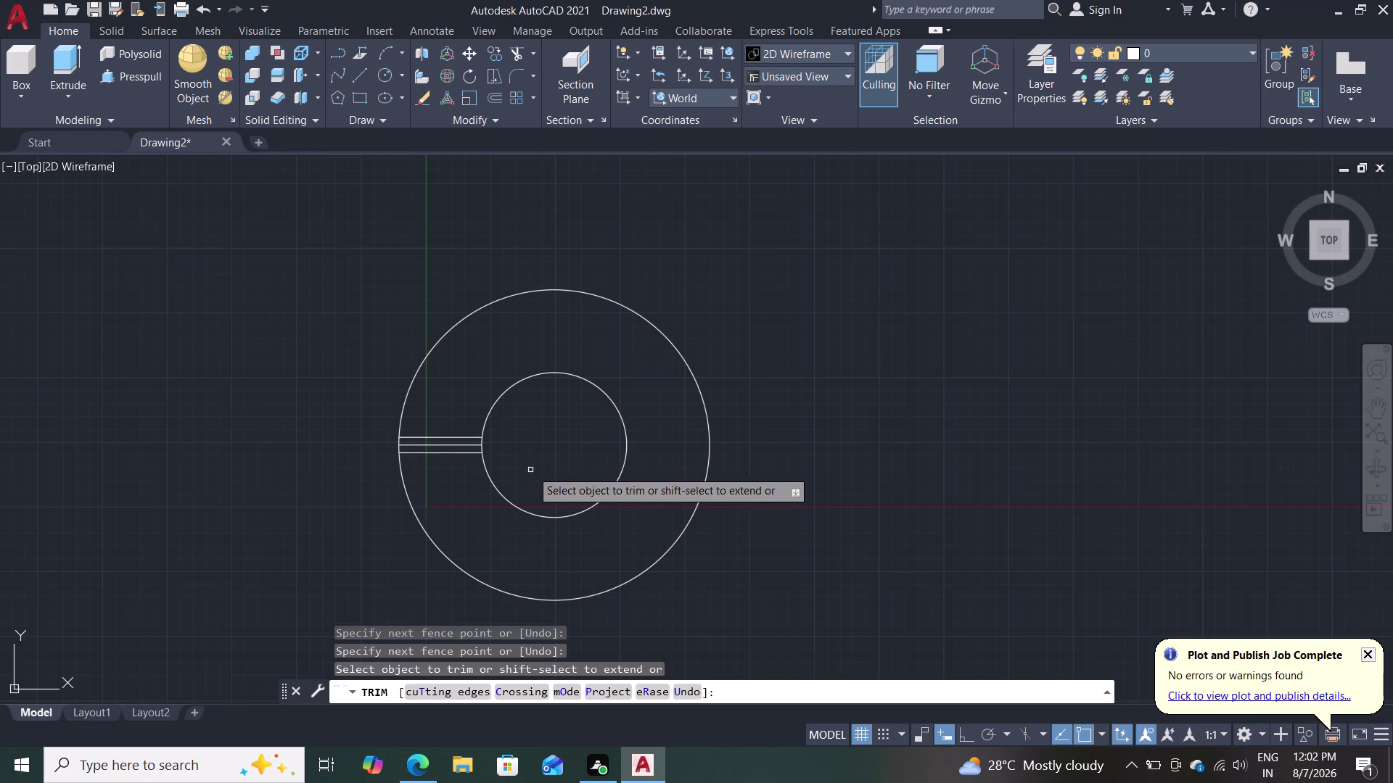
key(Escape)
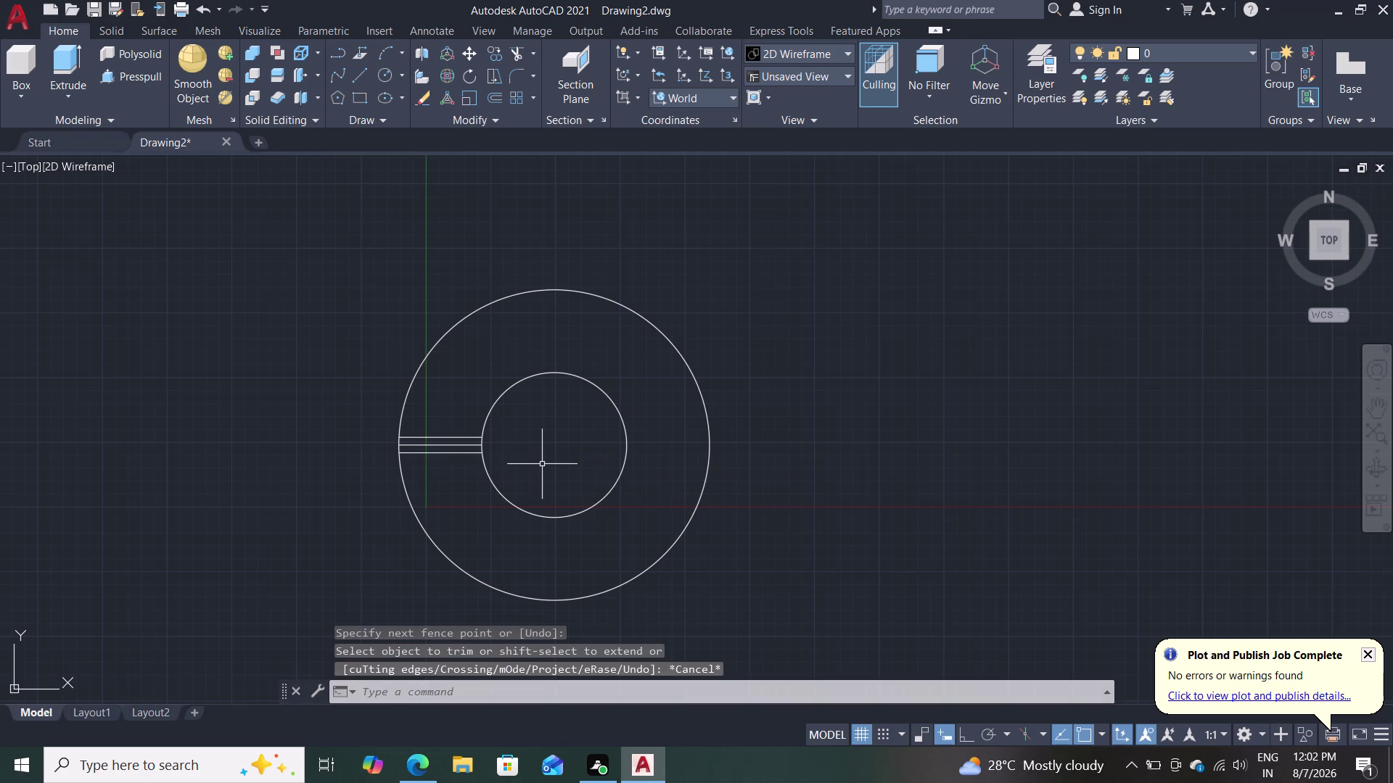
Erase the middle radial line between the two slot lines.
scroll(up, 3)
middle_drag(519, 453, 588, 484)
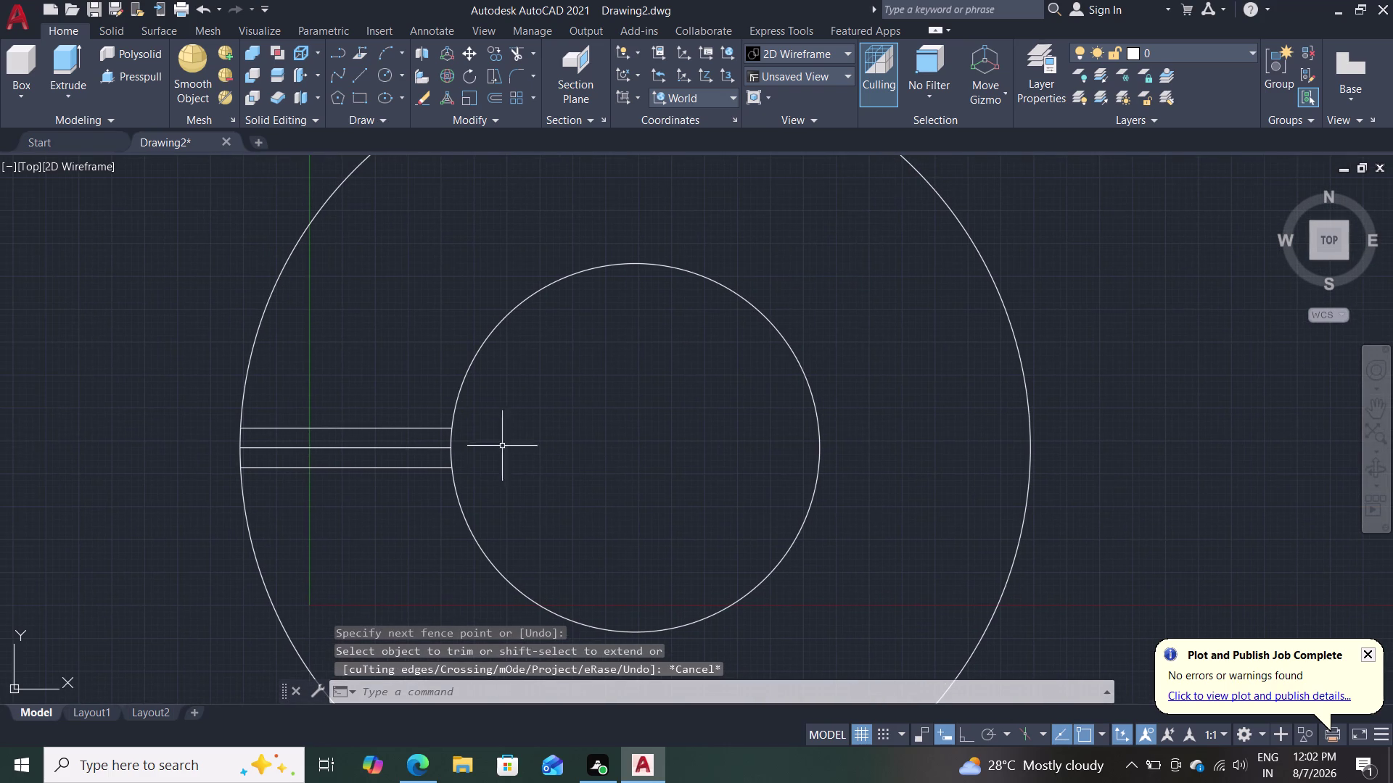
click(433, 448)
key(Delete)
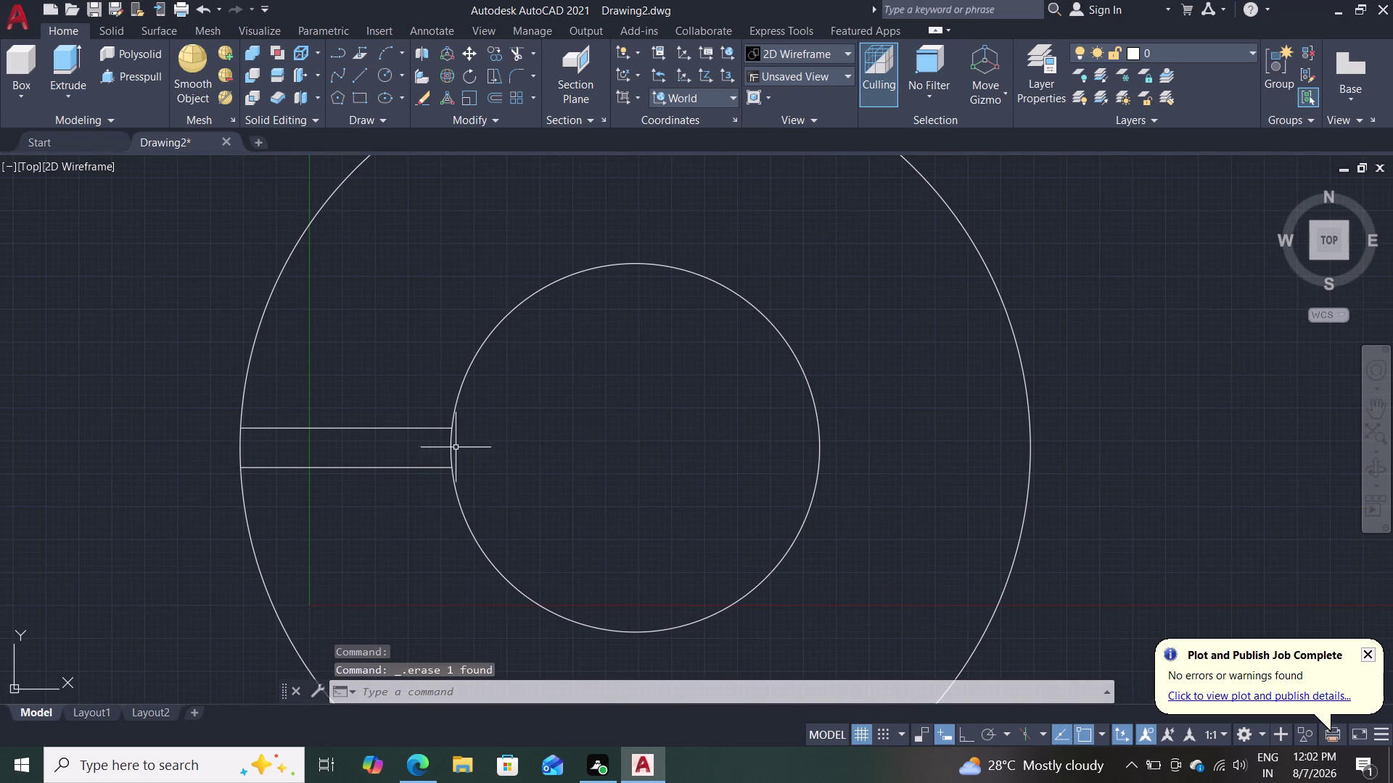
scroll(down, 3)
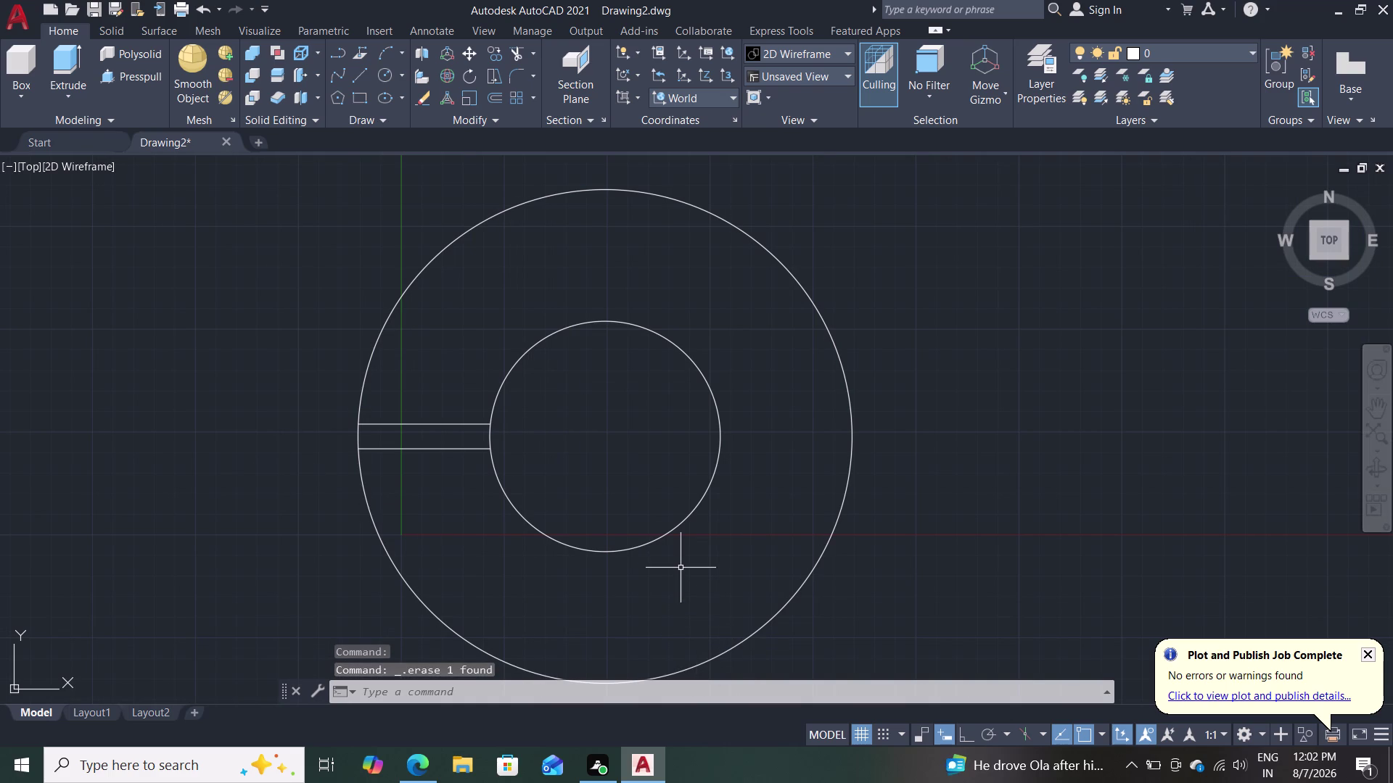
Cancel pending commands and undo repeatedly until the erased middle line reappears.
text(tr)
key(Escape)
key(Escape)
key(ctrl+z)
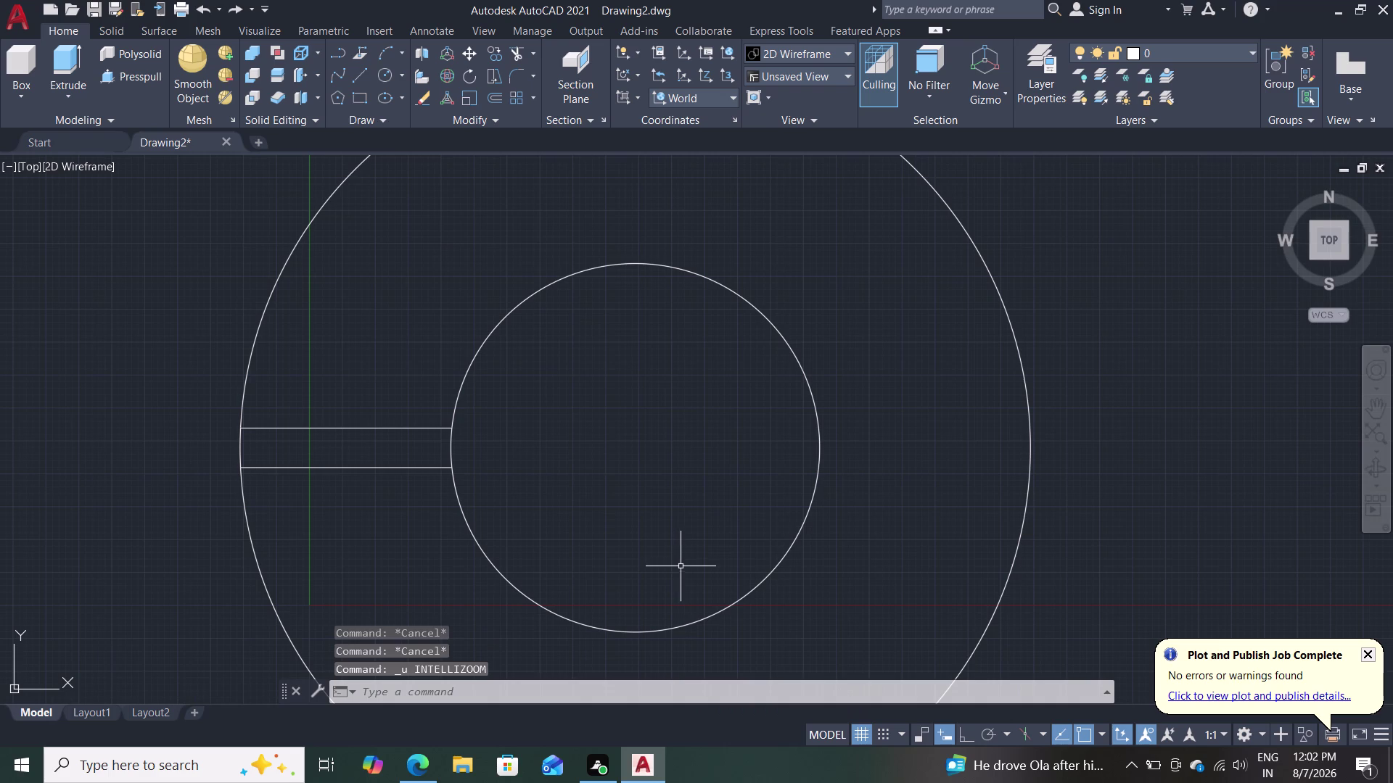
scroll(down, 3)
key(Escape)
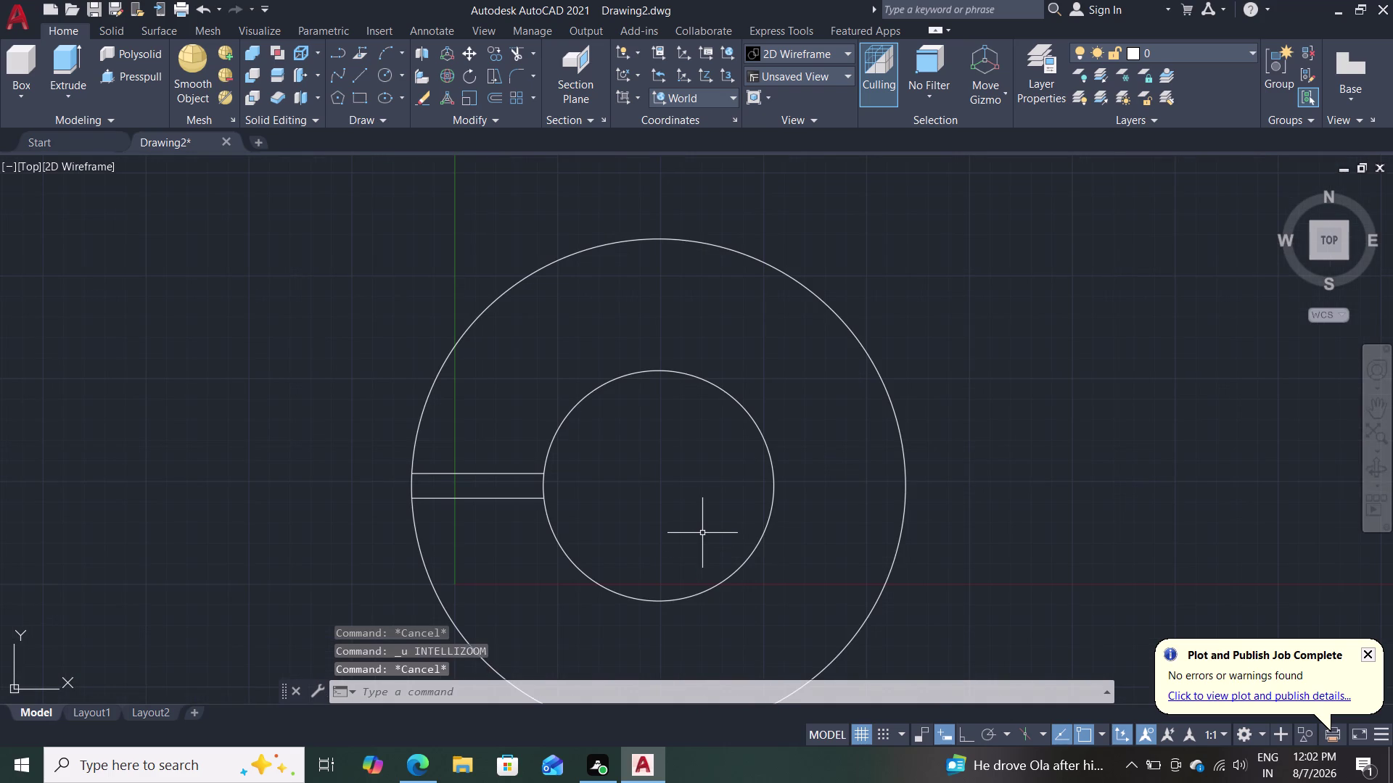
key(ctrl+z)
key(ctrl+z)
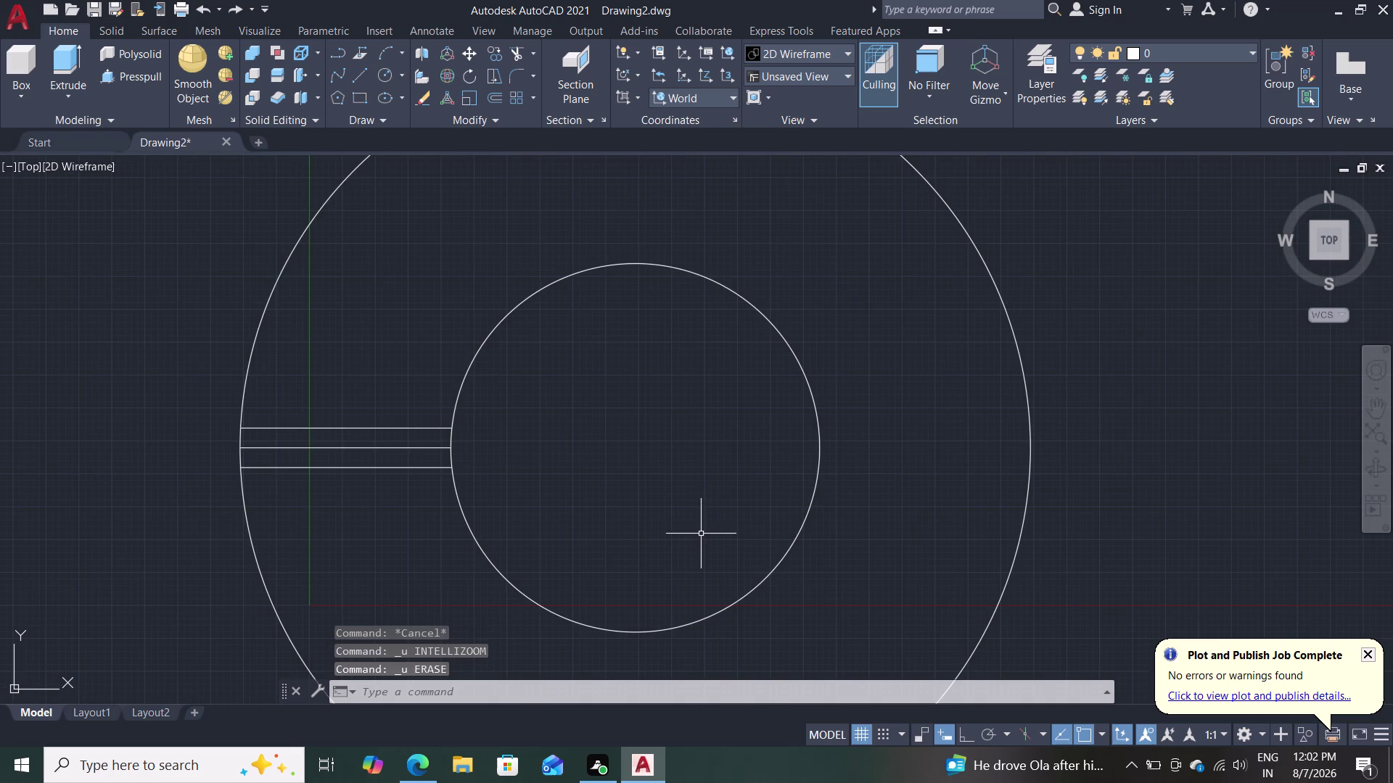
key(ctrl+z)
key(z)
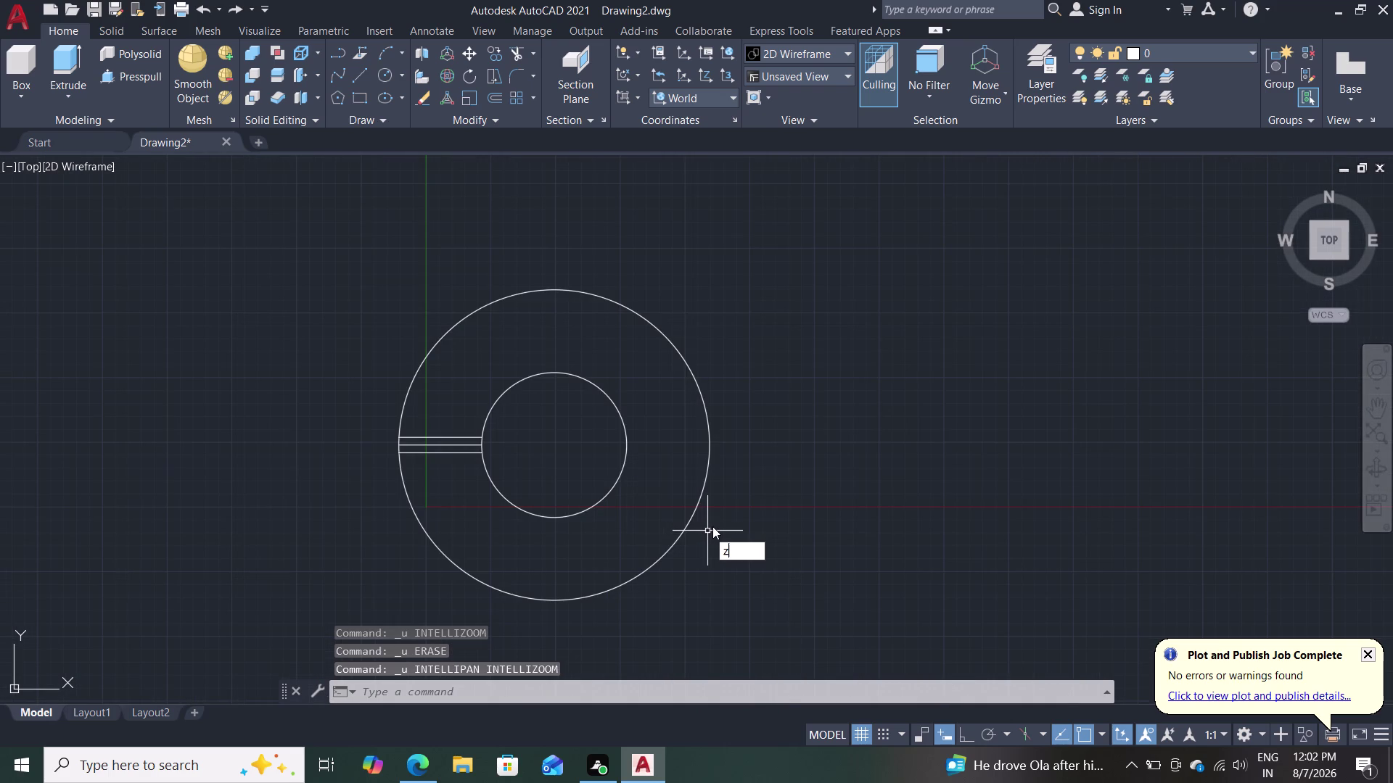
key(Escape)
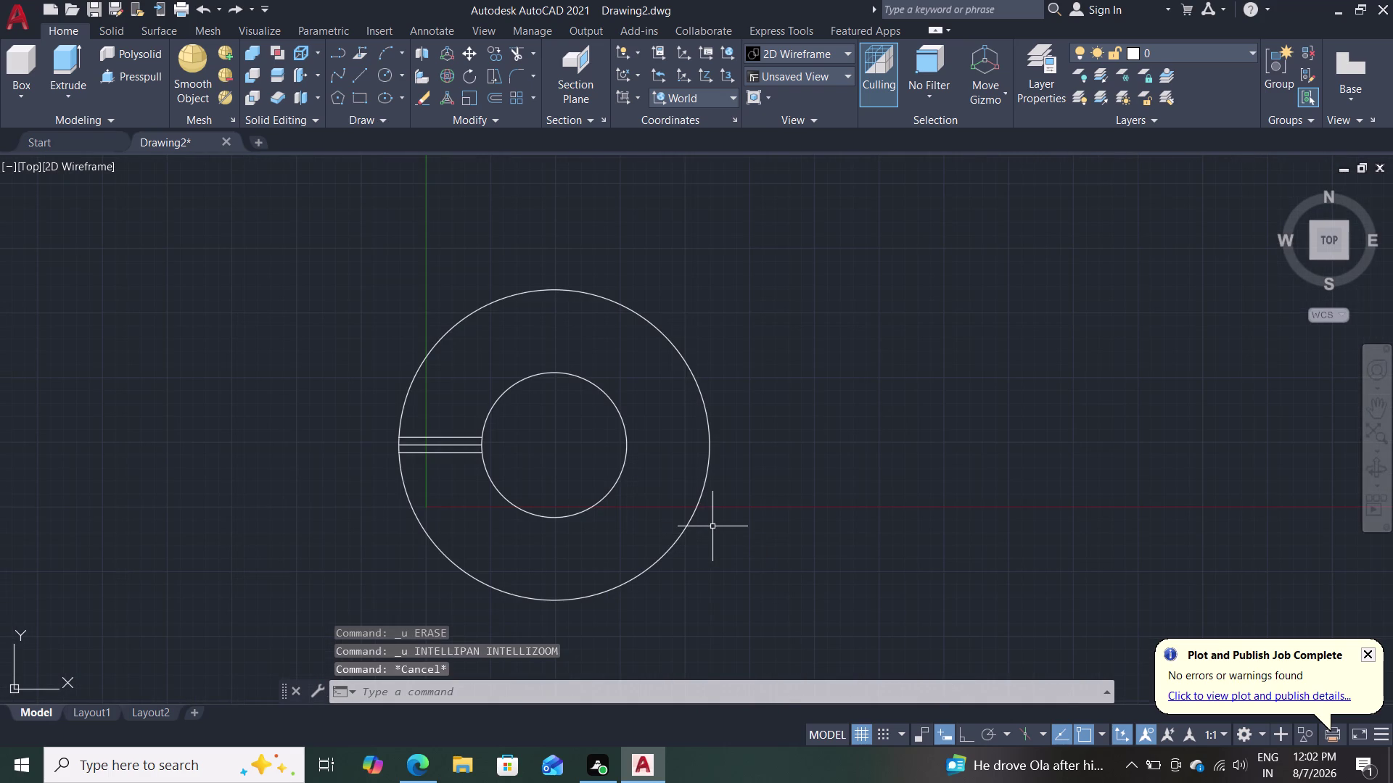